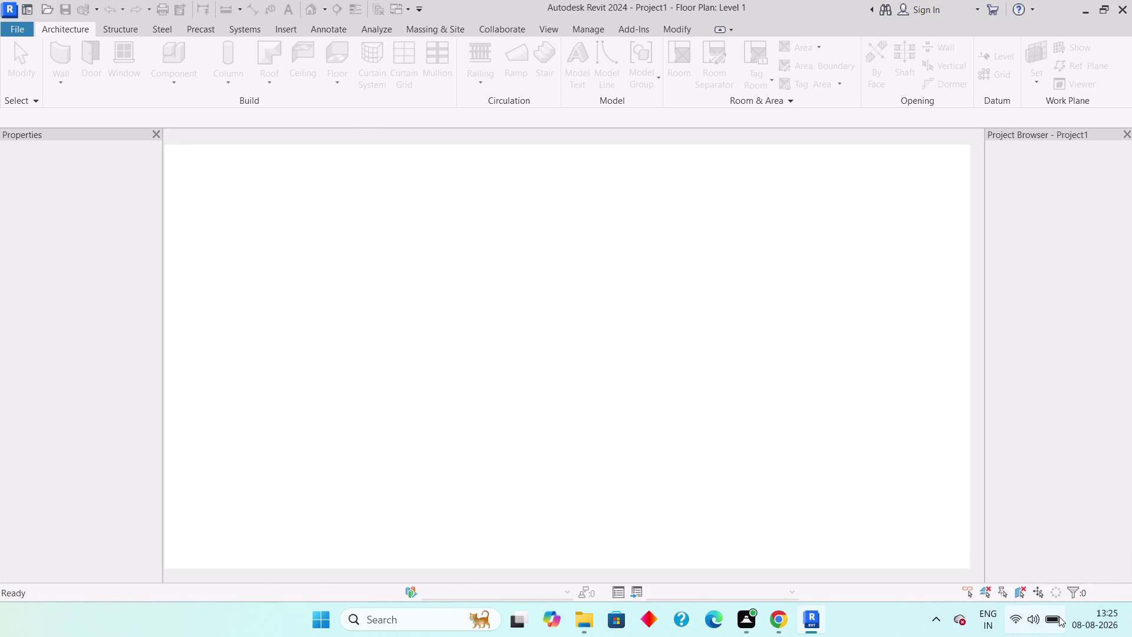
Dismiss the Windows quick settings panel once Project1's Level 1 plan has loaded.
click(1058, 616)
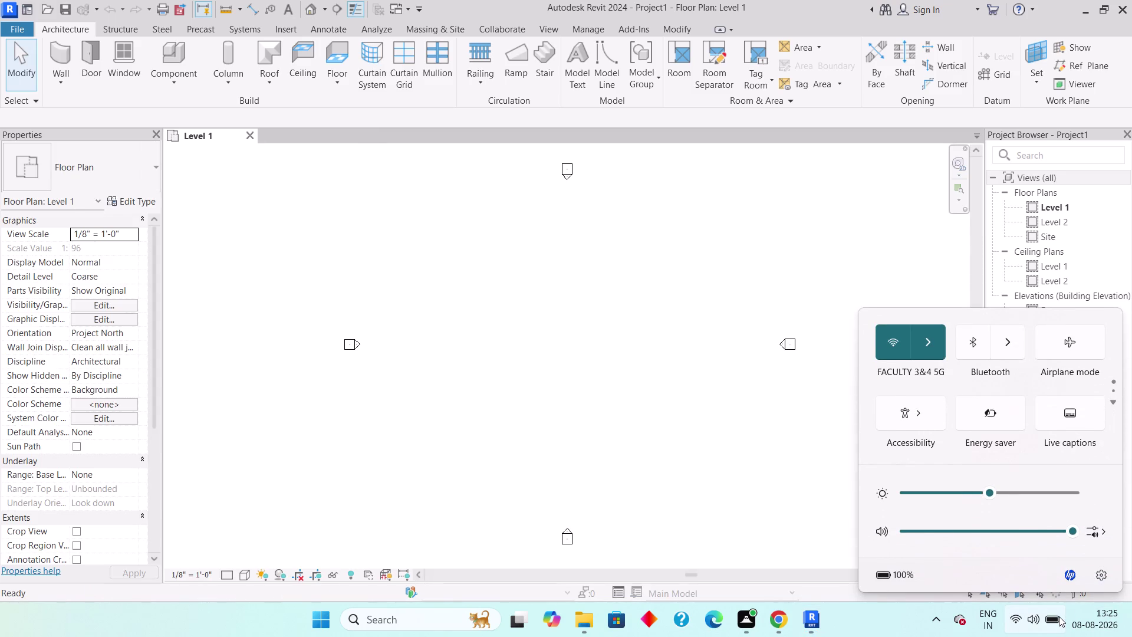
click(1058, 616)
click(1059, 616)
click(1059, 616)
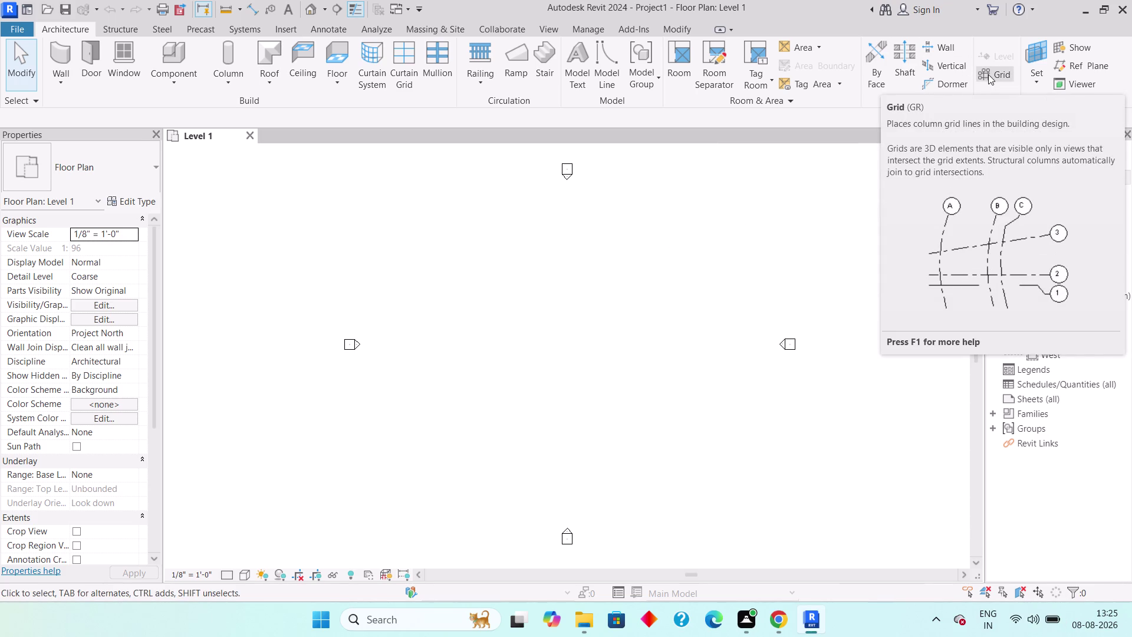
double_click(1068, 308)
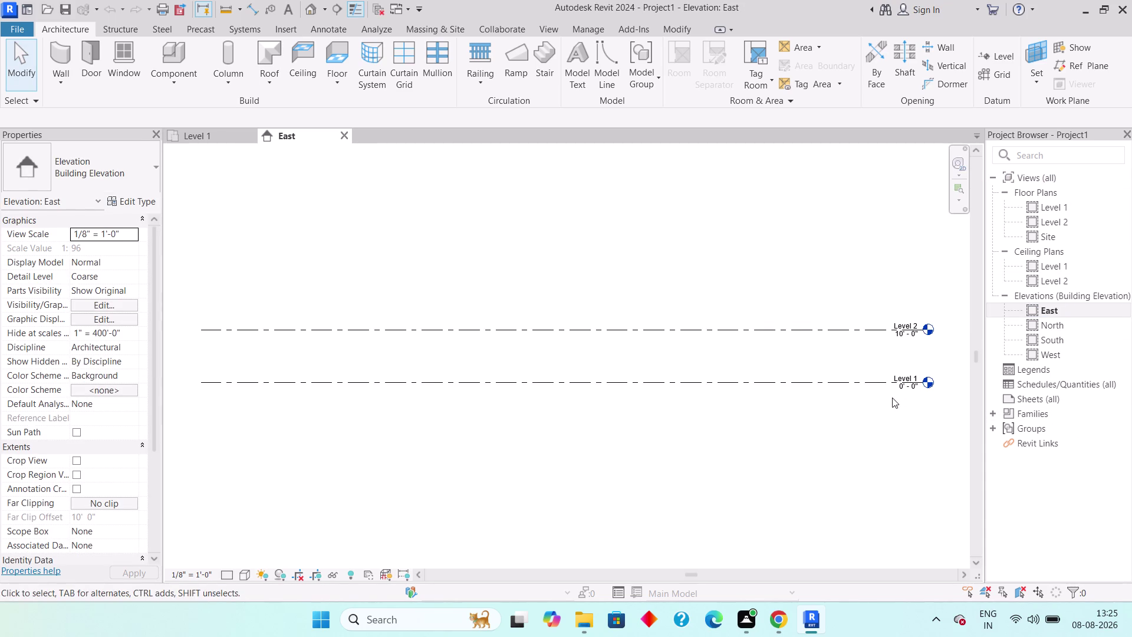
Zoom and pan the East elevation to the Level 1 and Level 2 heads, selecting then deselecting Level 2.
scroll(up, 3)
middle_drag(808, 329, 598, 323)
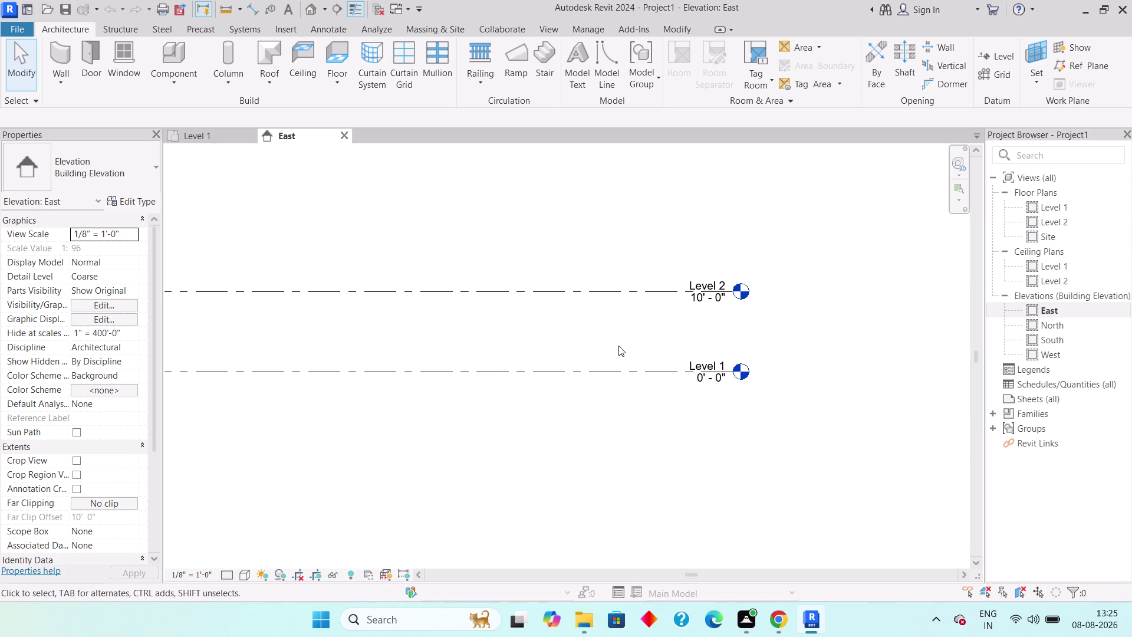
click(710, 296)
click(709, 297)
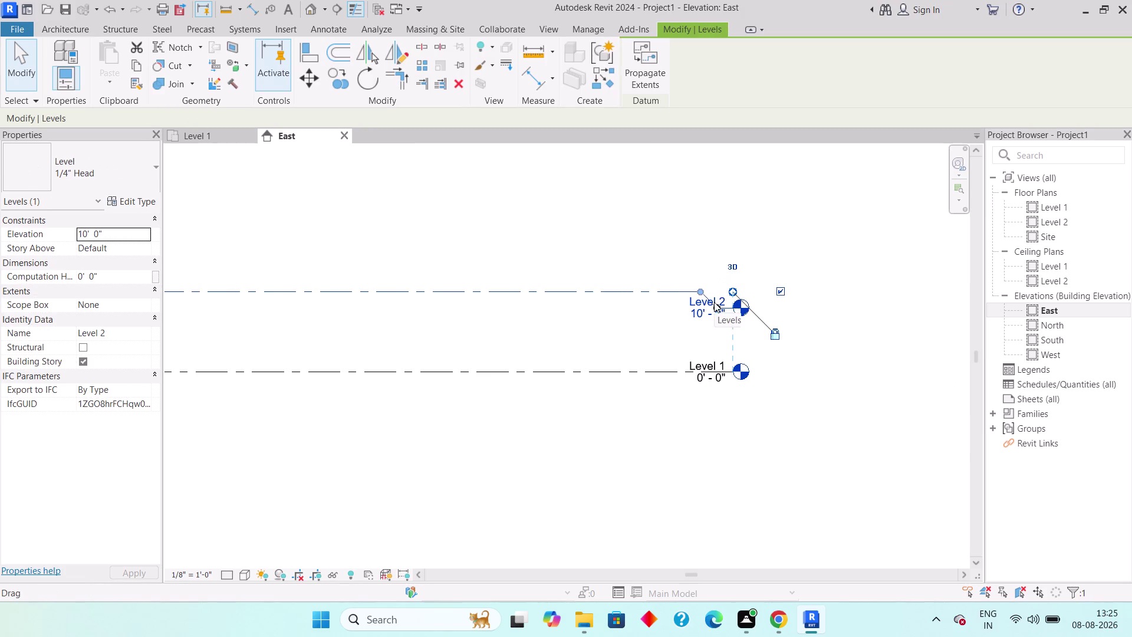
key(ctrl+z)
key(Escape)
key(Escape)
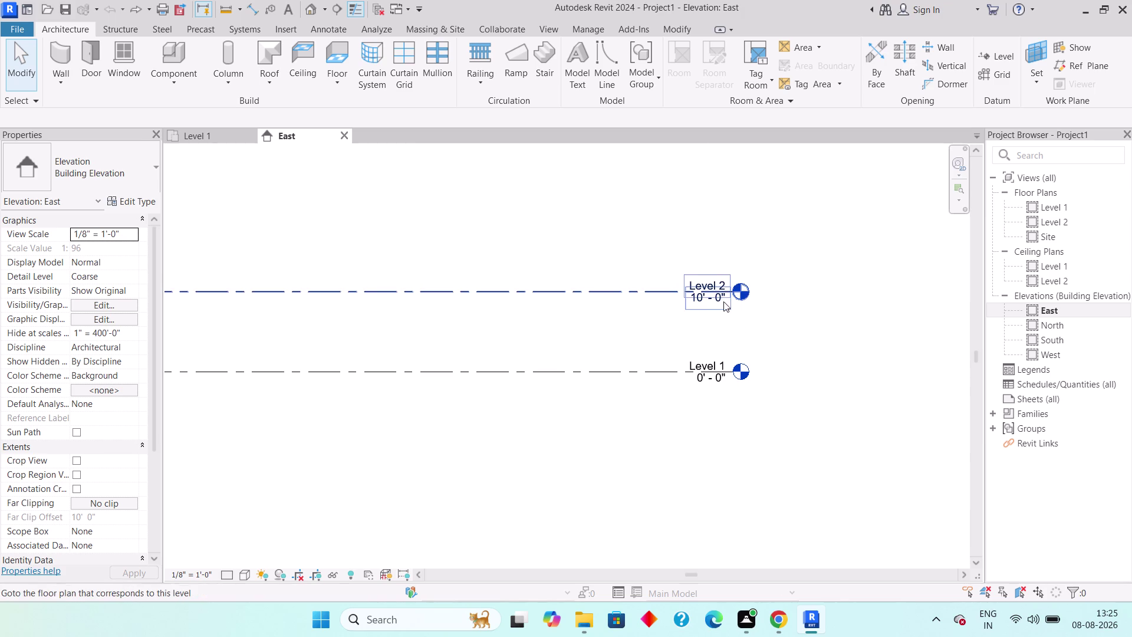
scroll(up, 3)
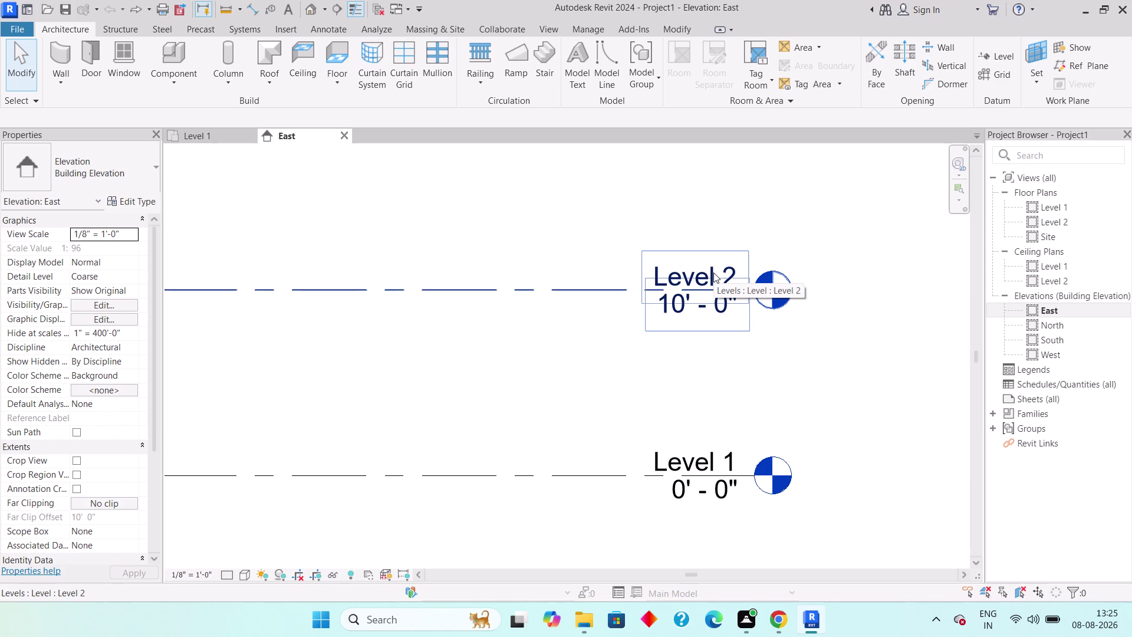
Select Level 2 and cancel an accidental edit of its name.
click(713, 272)
click(713, 272)
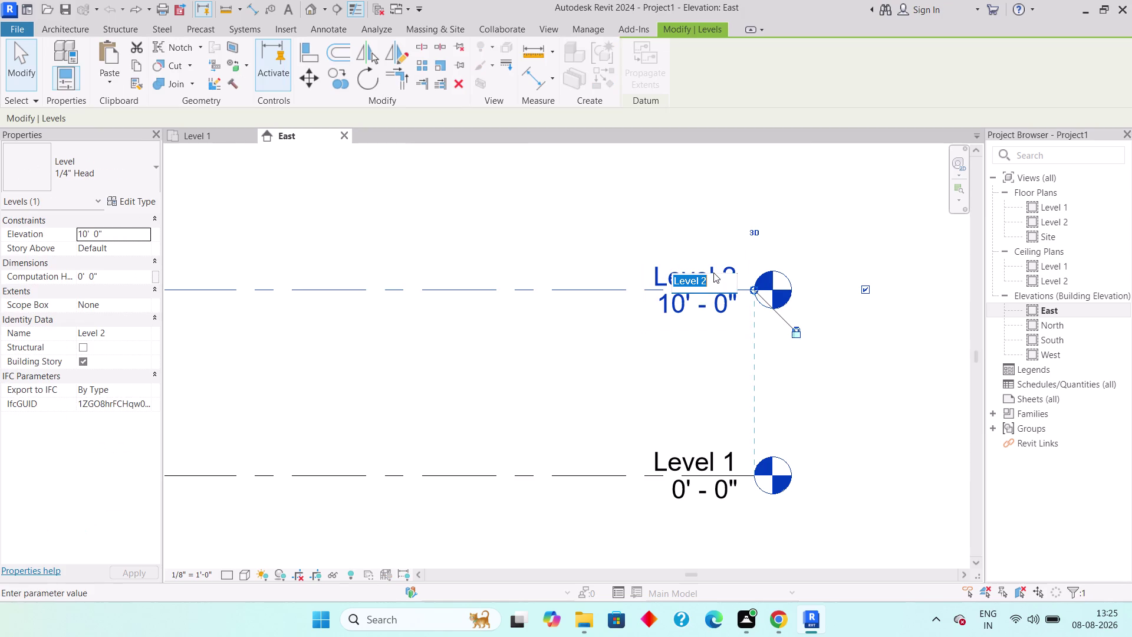
click(709, 293)
key(Escape)
key(Escape)
key(Escape)
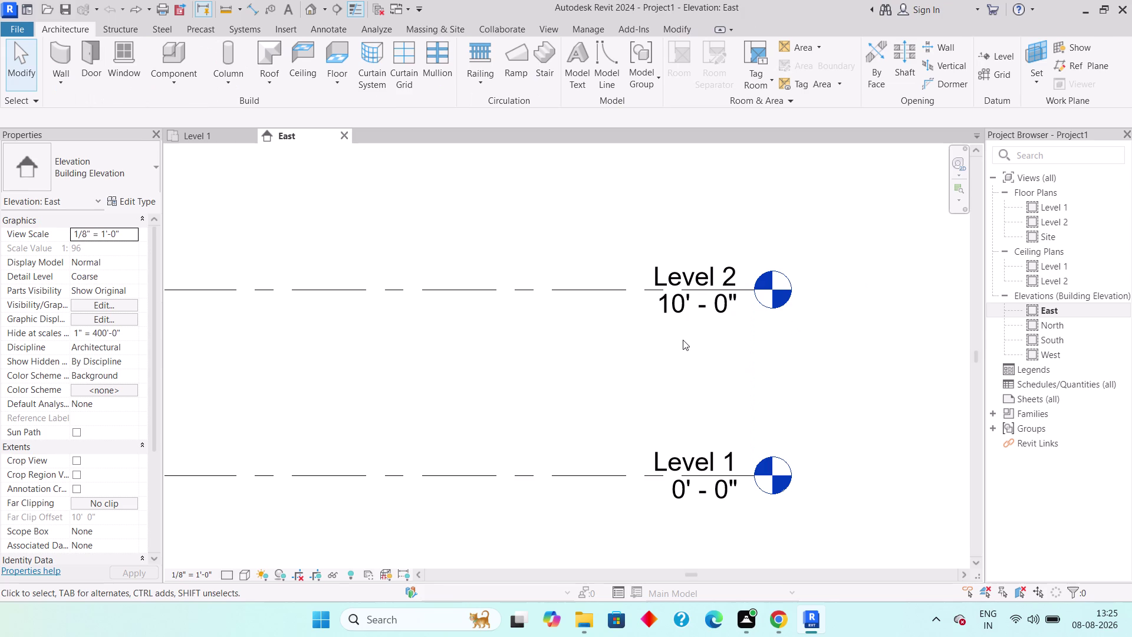
Change Level 2's elevation from 10' 0" to 10' 6" and deselect it.
double_click(709, 304)
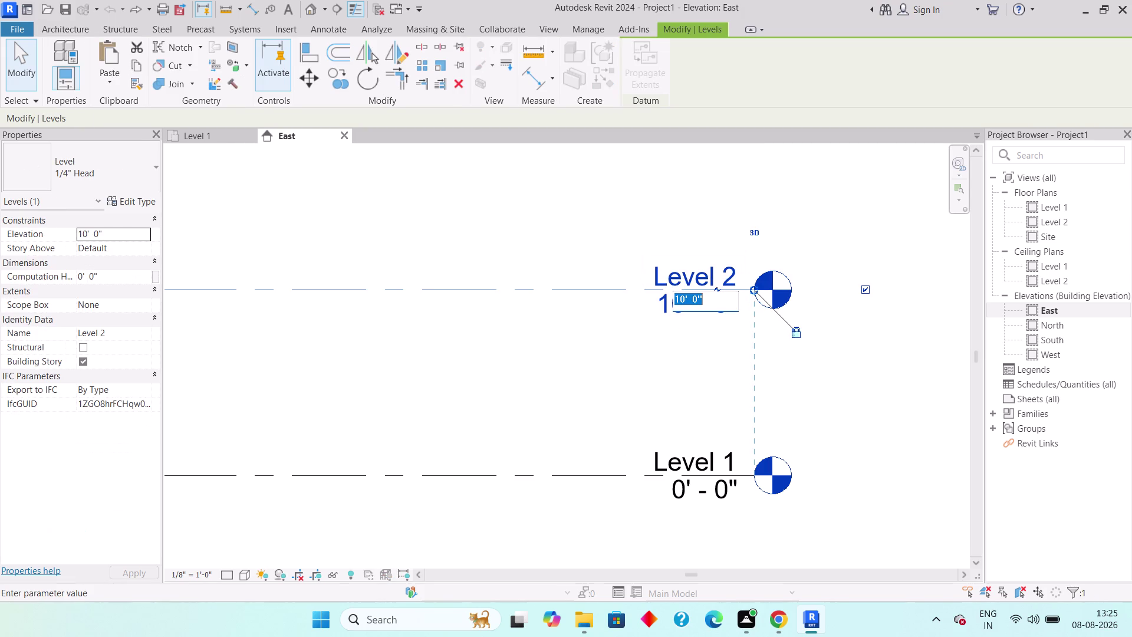
click(714, 302)
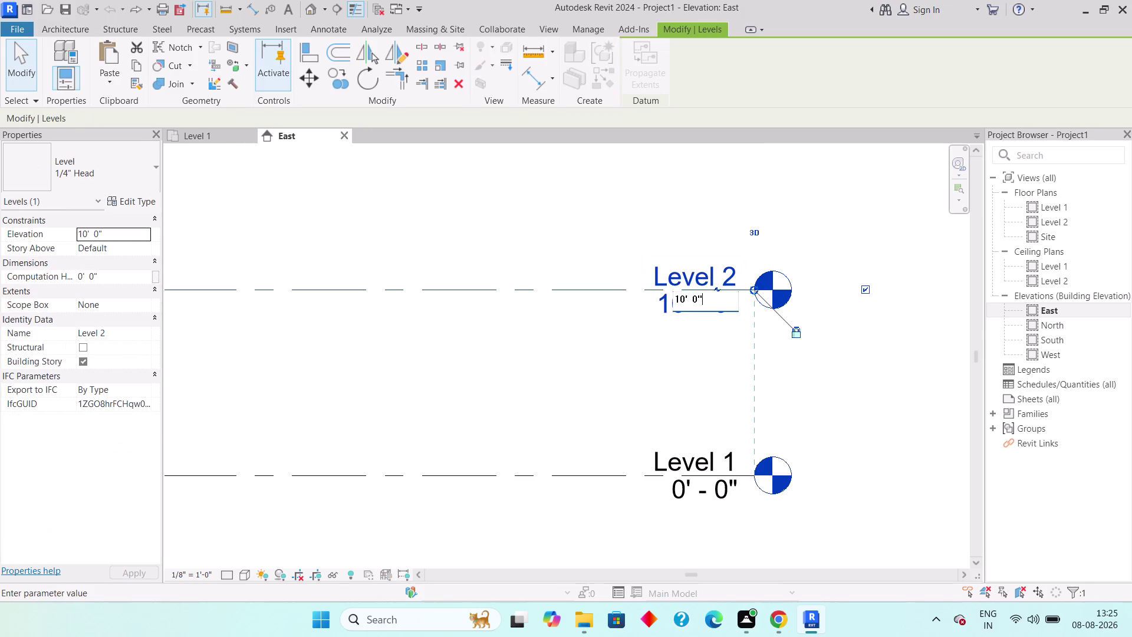
key(BackSpace)
key(BackSpace)
text(6")
key(Return)
key(bracketright)
scroll(down, 3)
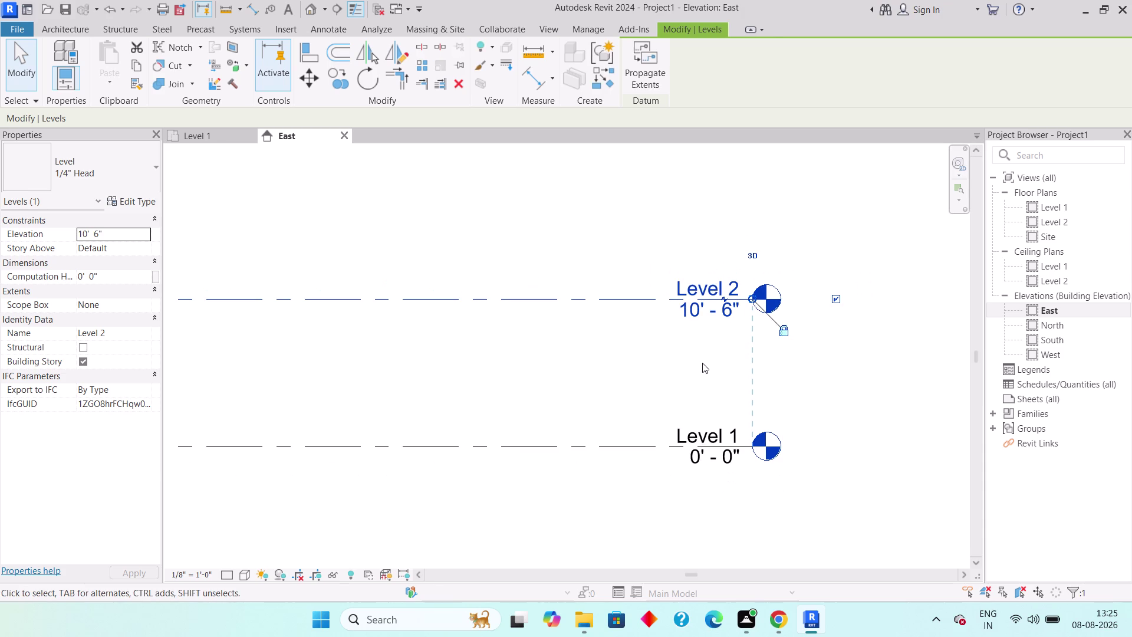
key(Escape)
key(Escape)
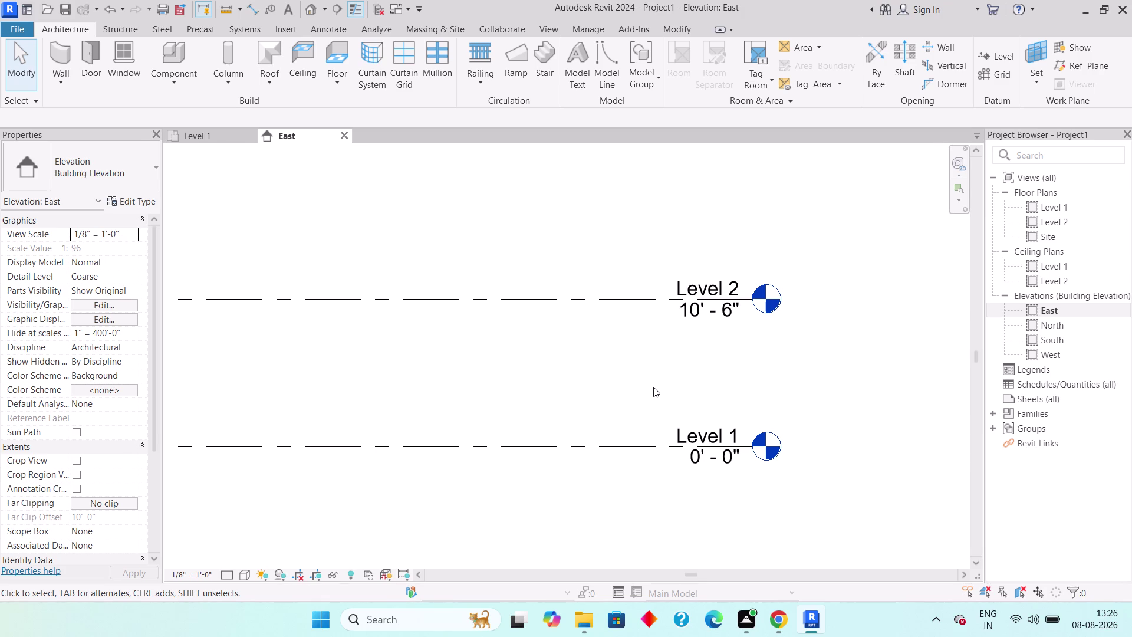
scroll(down, 3)
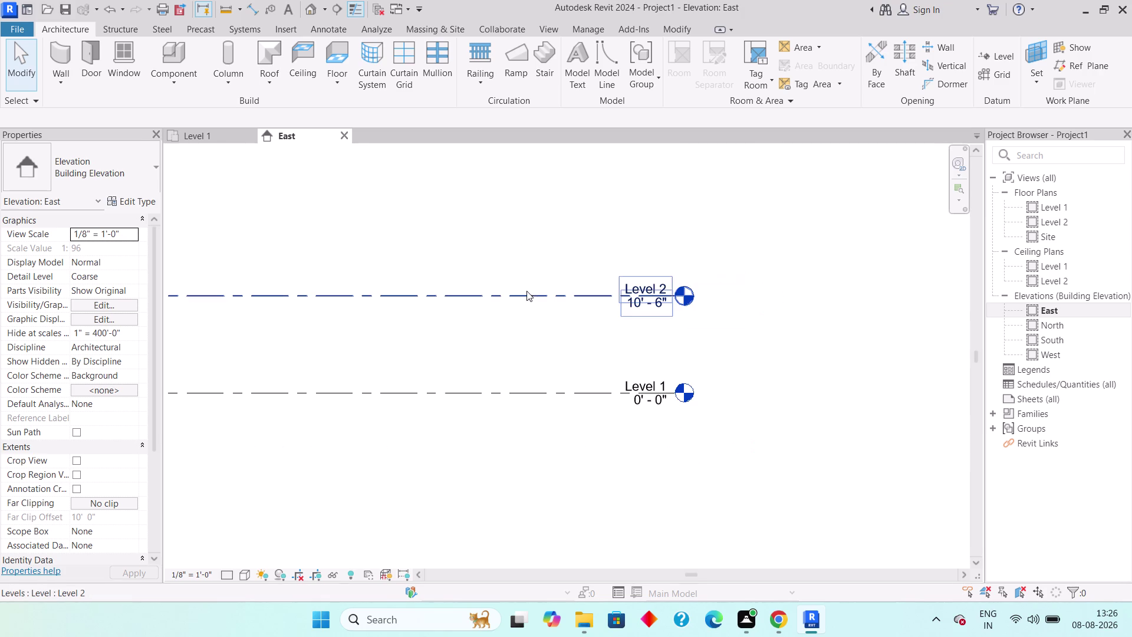
Start the Level tool with a 10' 6" offset in the Options Bar.
middle_drag(526, 295, 680, 376)
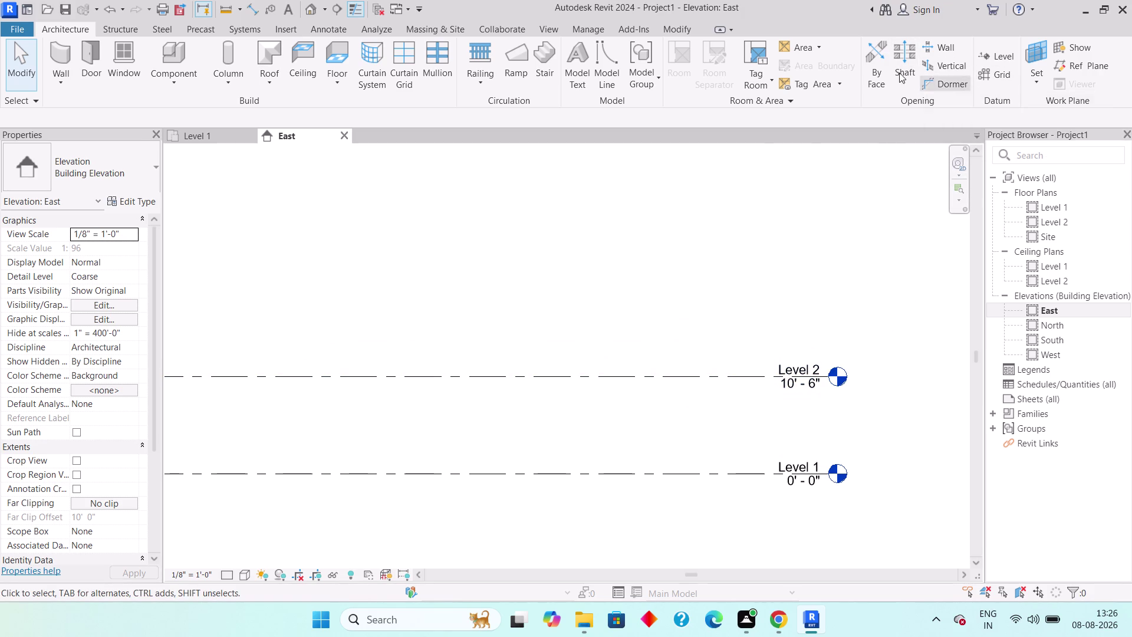
click(988, 55)
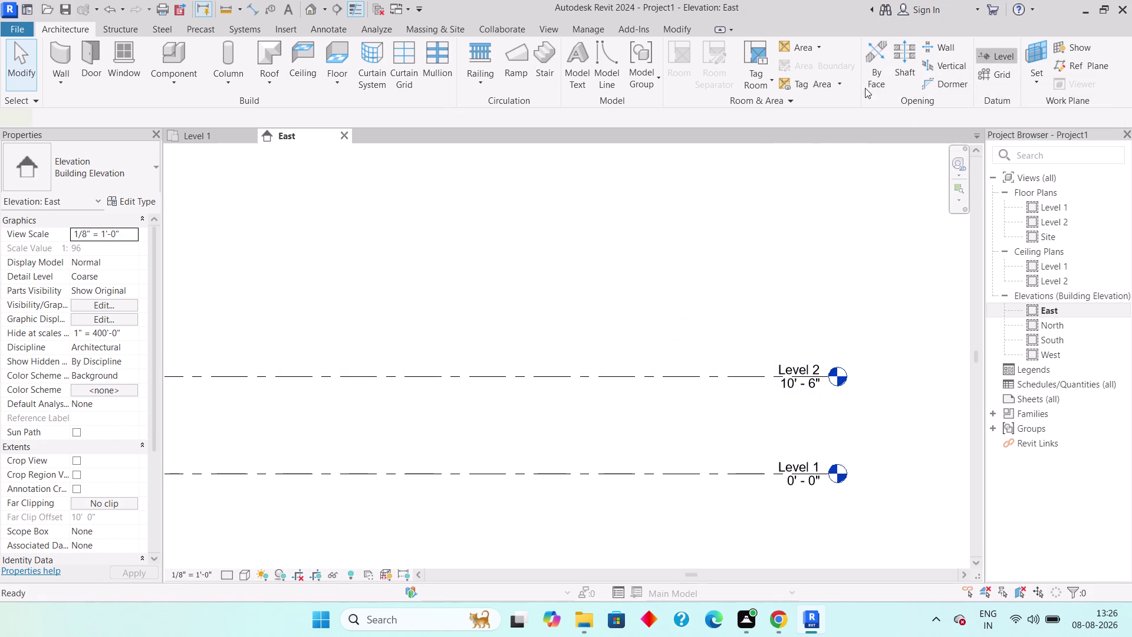
click(649, 53)
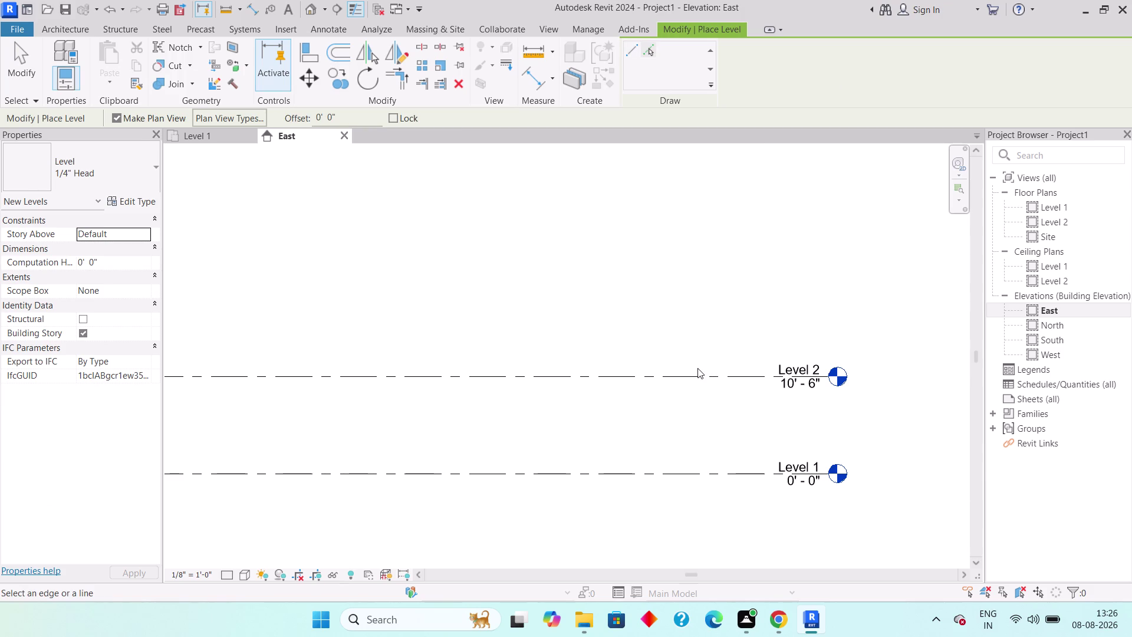
click(347, 111)
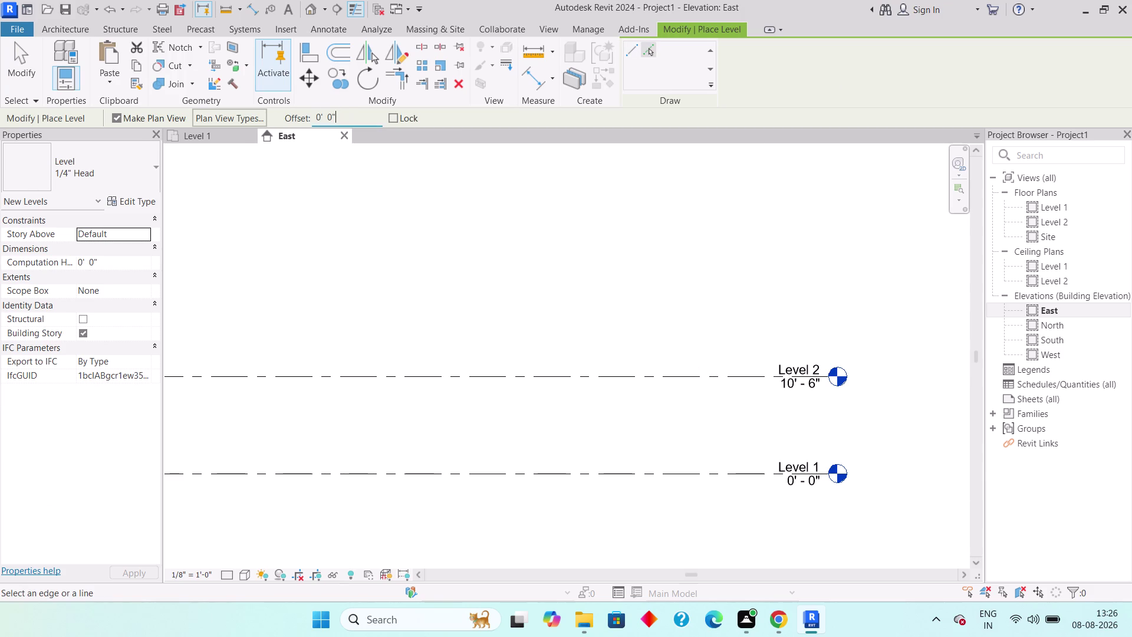
drag(346, 114, 280, 118)
text(10)
text(')
text(6")
key(Return)
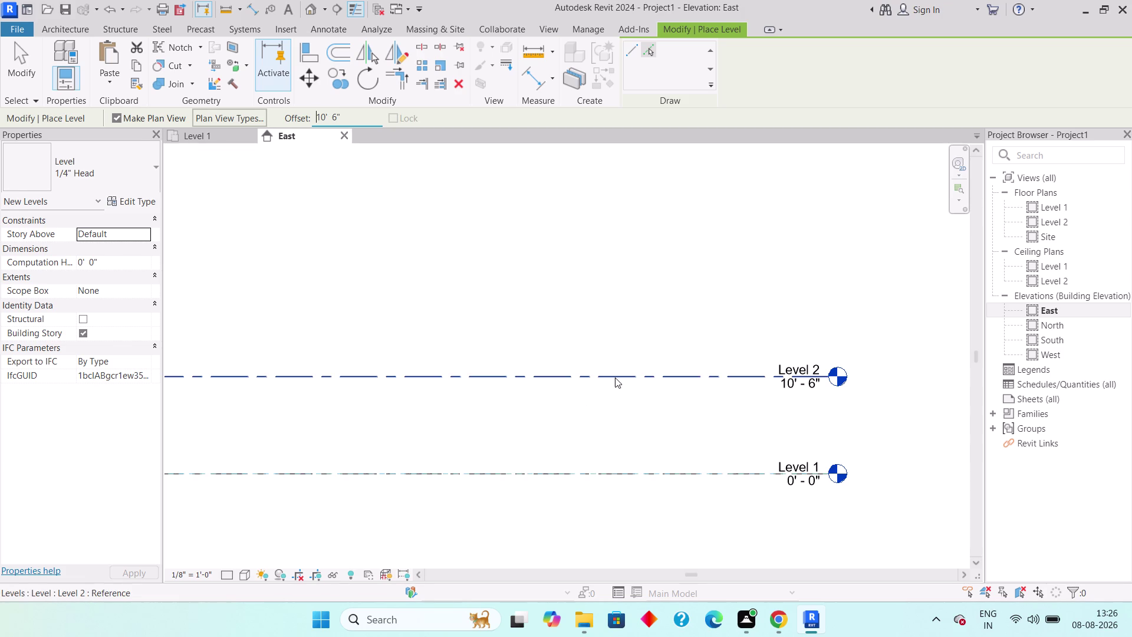
Place the new Level 3 line, which lands at 0'-0" beside Level 1.
click(615, 377)
middle_drag(624, 326, 629, 410)
scroll(down, 3)
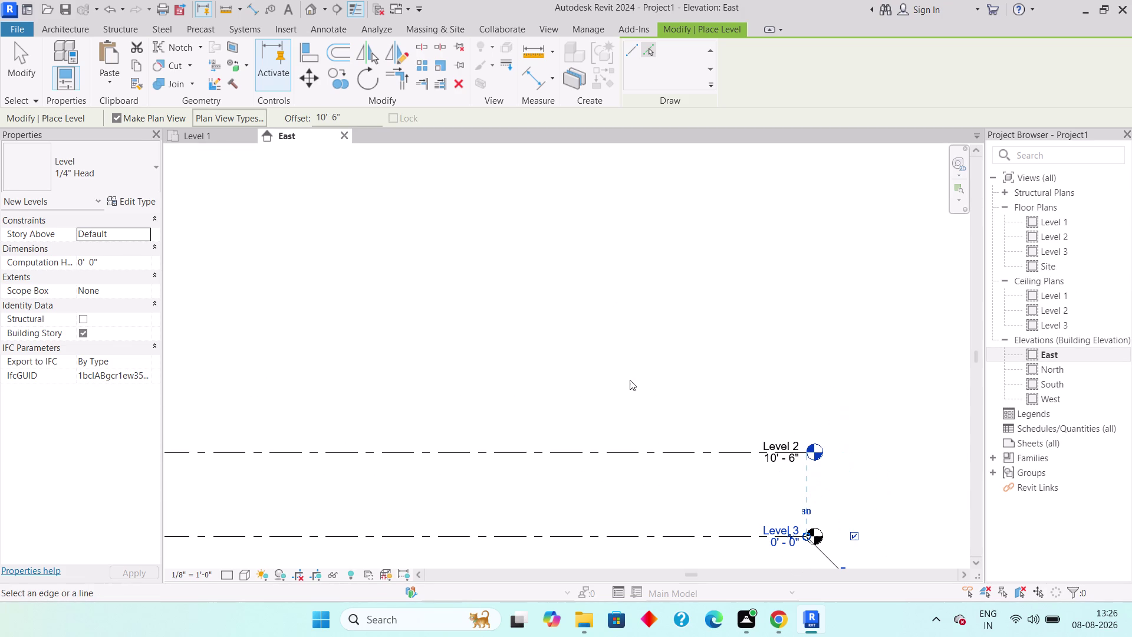
Undo the stray Level 3 lines and the Level 2 change, restoring Level 2 to 10'-0".
key(ctrl+z)
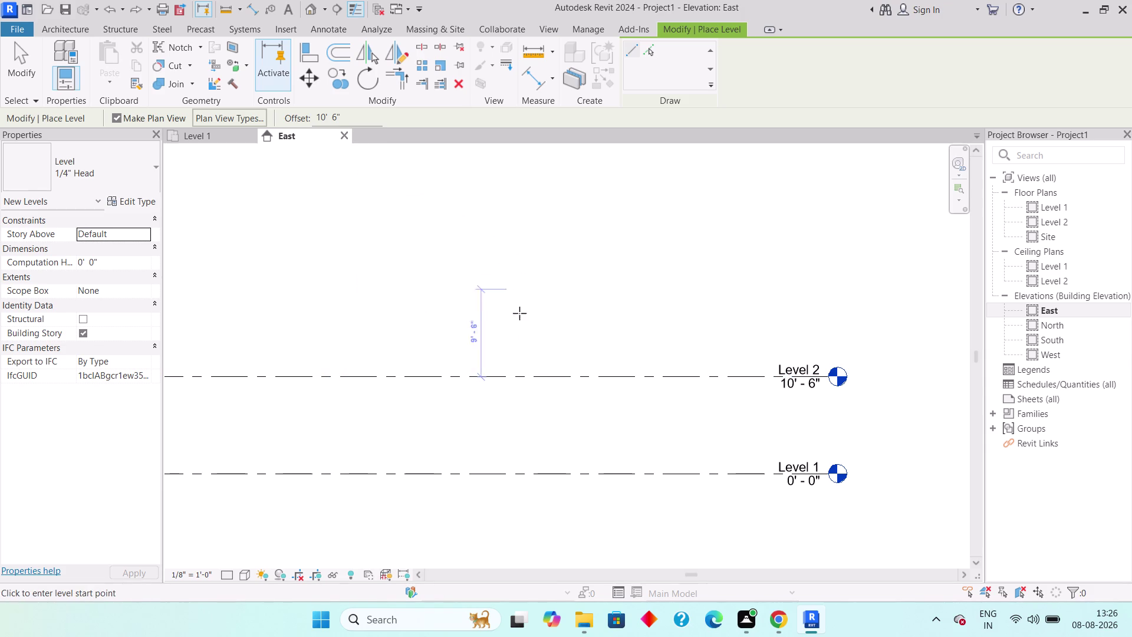
drag(753, 378, 751, 366)
click(705, 262)
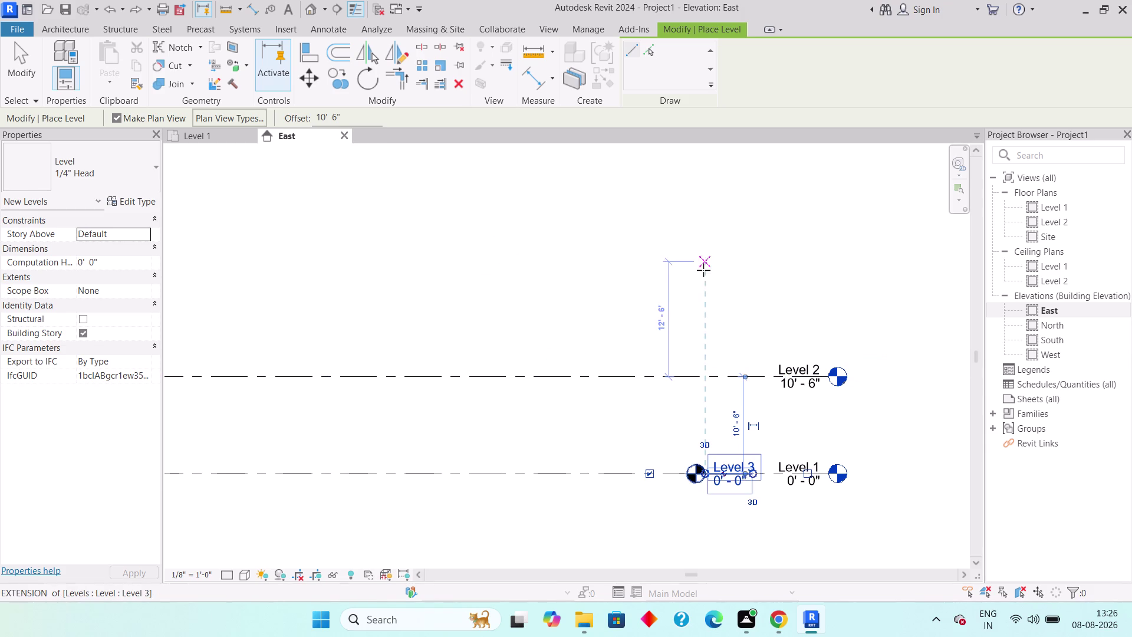
key(ctrl+z)
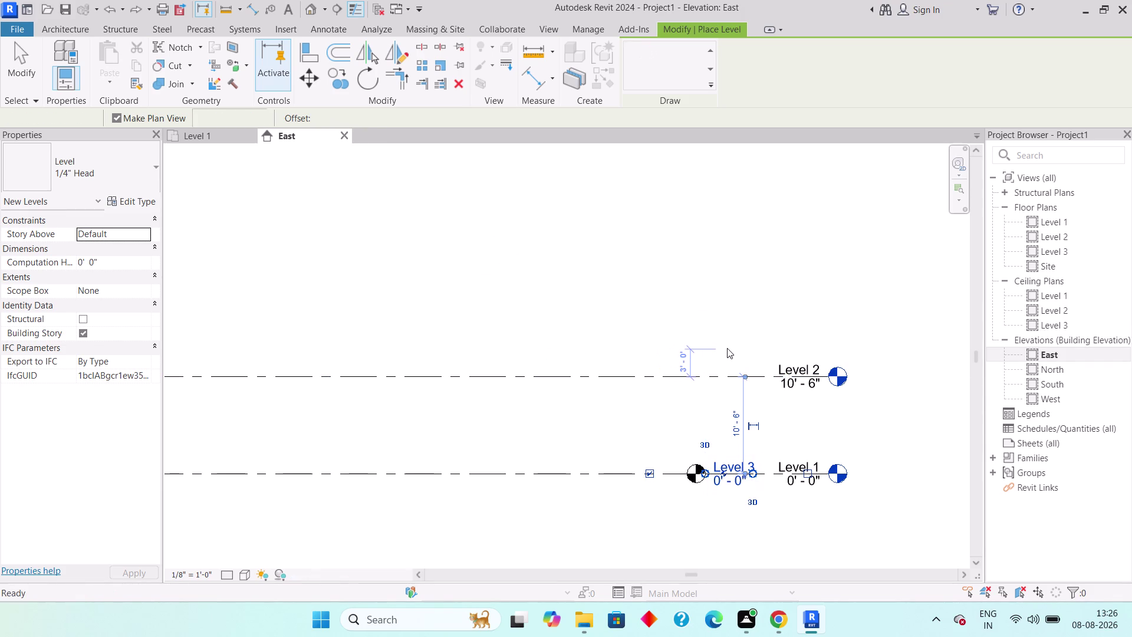
key(ctrl+z)
key(Escape)
key(Escape)
key(Escape)
key(Escape)
key(Escape)
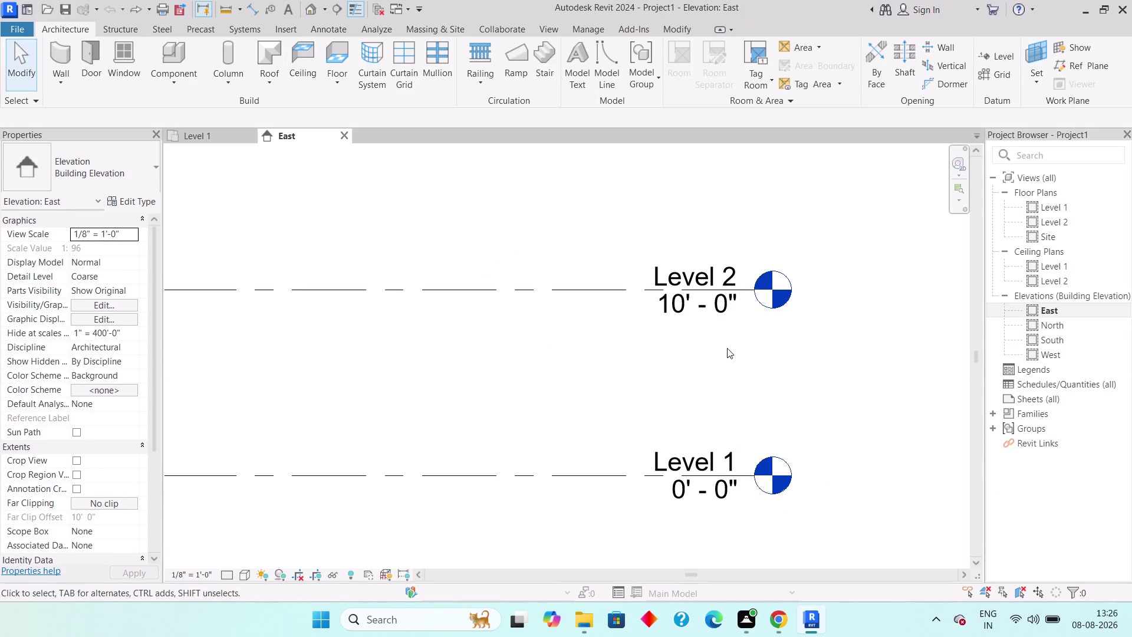
Set Level 2's elevation to 10'-6" above Level 1.
click(703, 296)
click(705, 301)
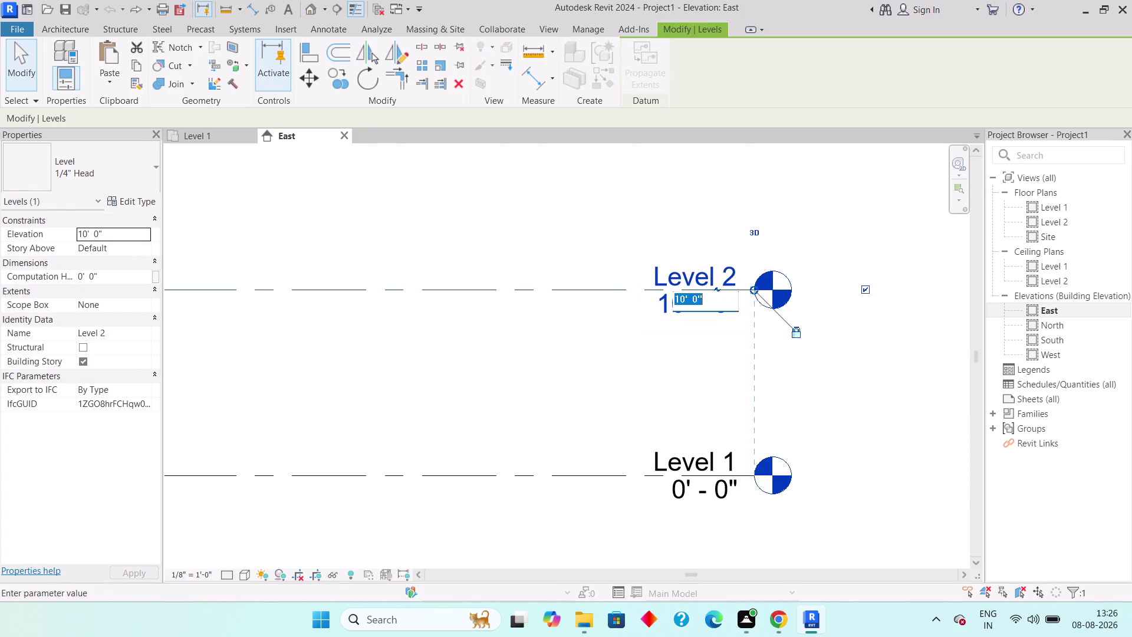
click(717, 299)
key(BackSpace)
key(BackSpace)
text(6")
key(Return)
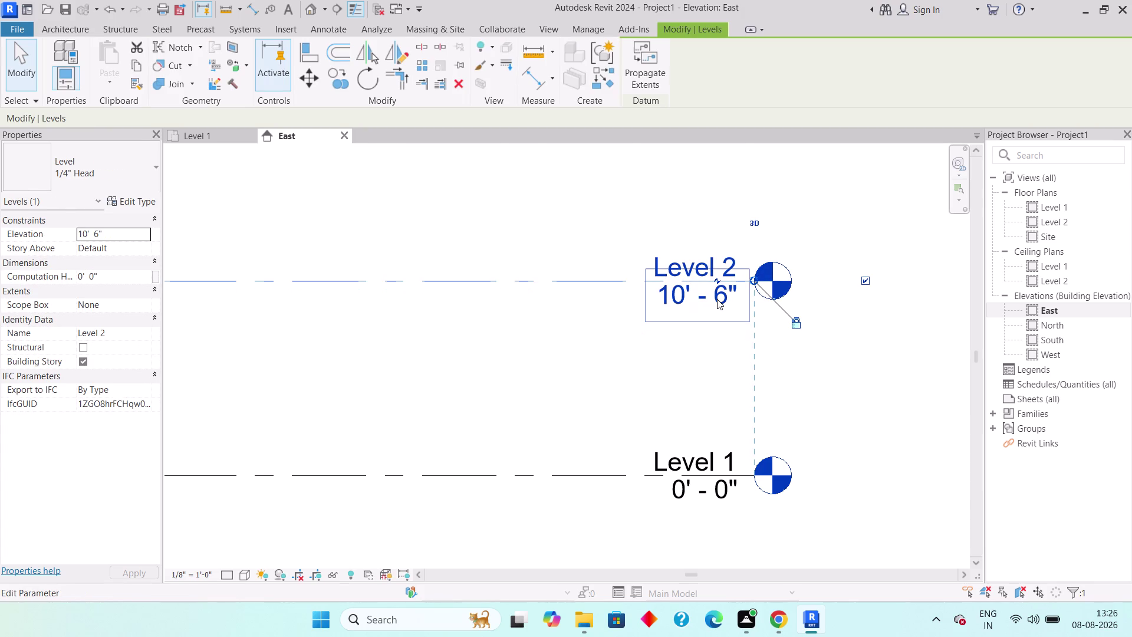
click(591, 341)
key(Escape)
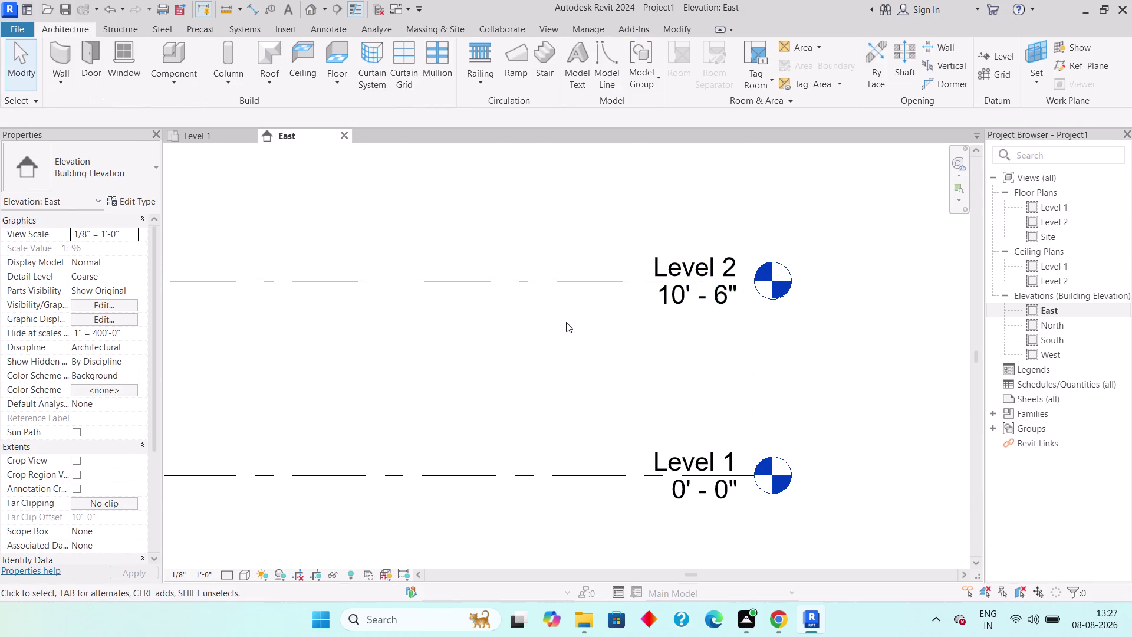
Start the Level tool with a 10' 6" offset.
key(Escape)
click(997, 59)
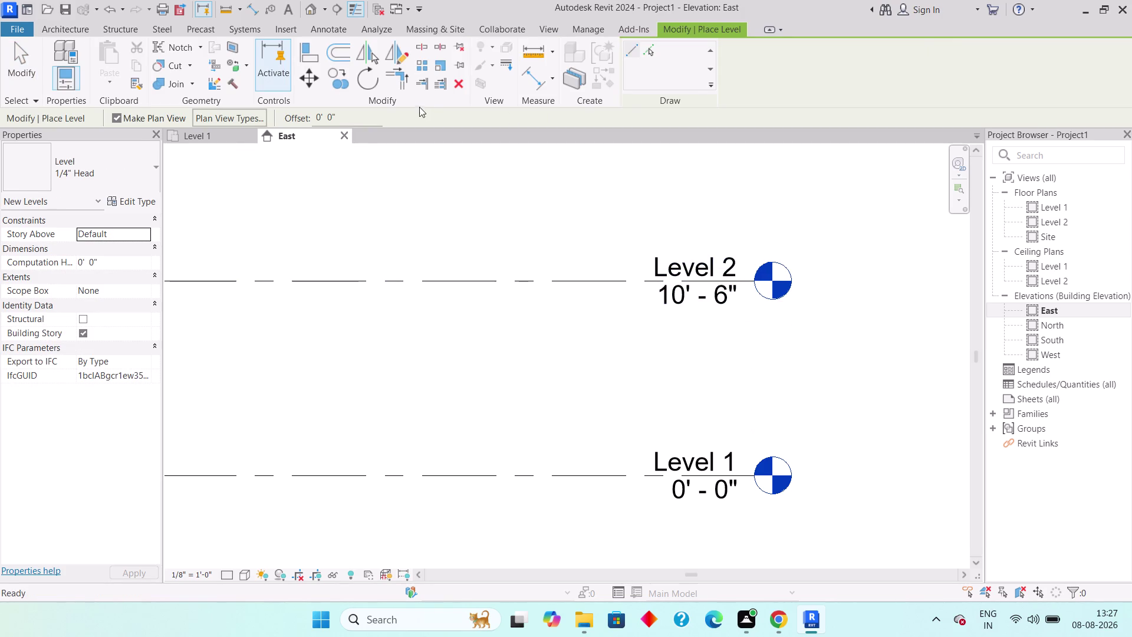
click(651, 54)
click(339, 123)
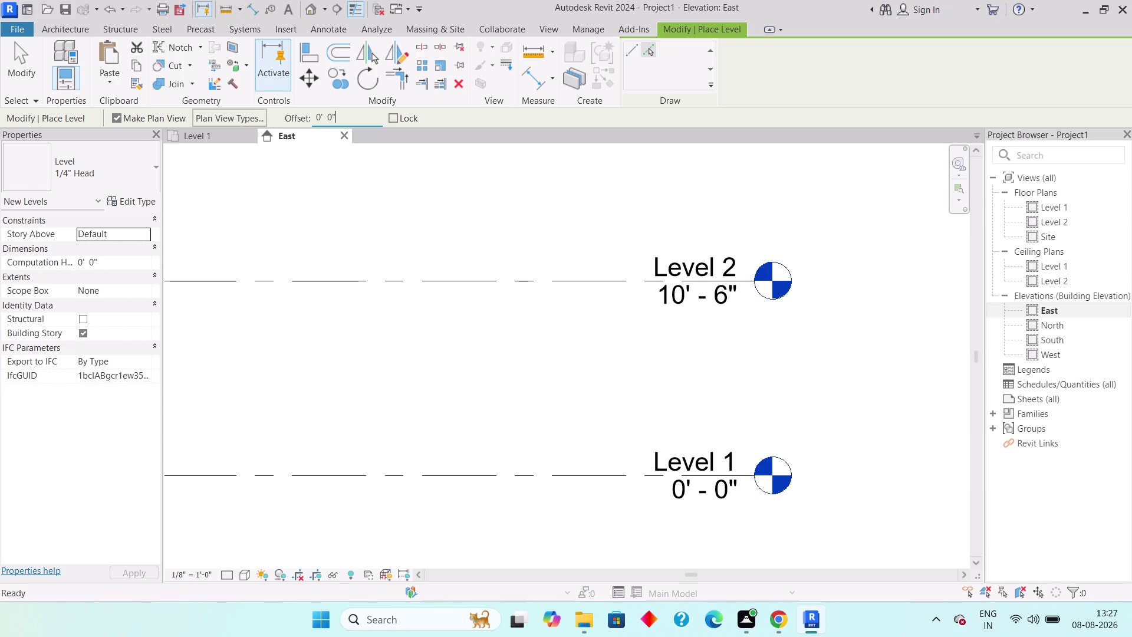
drag(347, 119, 231, 126)
text(10)
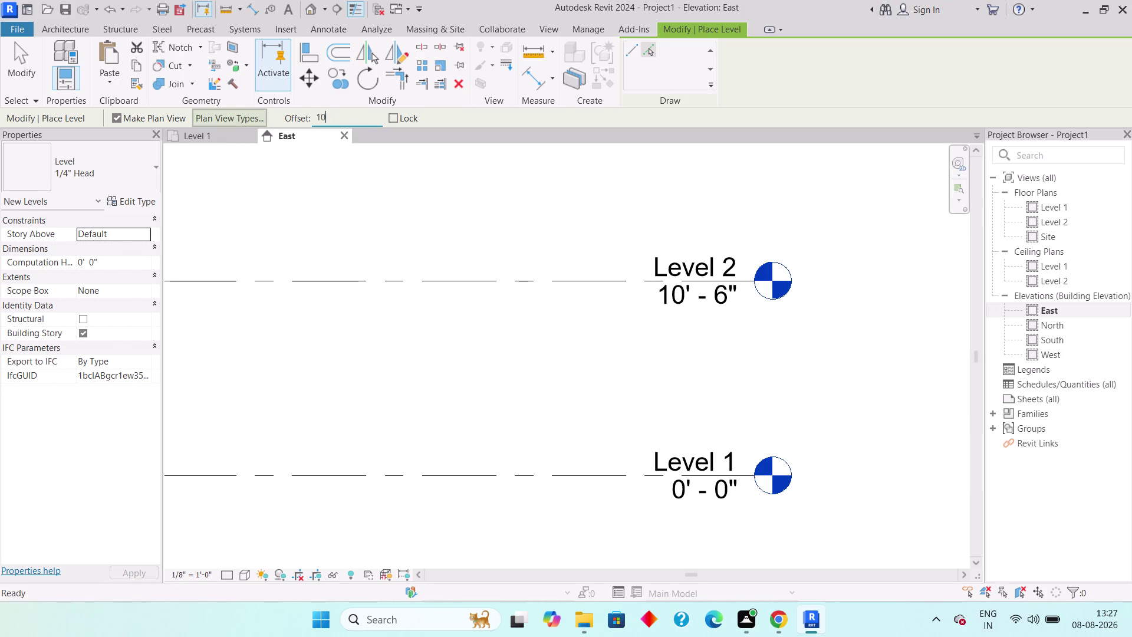
text('6)
key(shift+quotedbl)
key(Return)
Place Level 3 and Level 4, each 10'-6" above the level below.
scroll(down, 3)
middle_drag(487, 254, 489, 370)
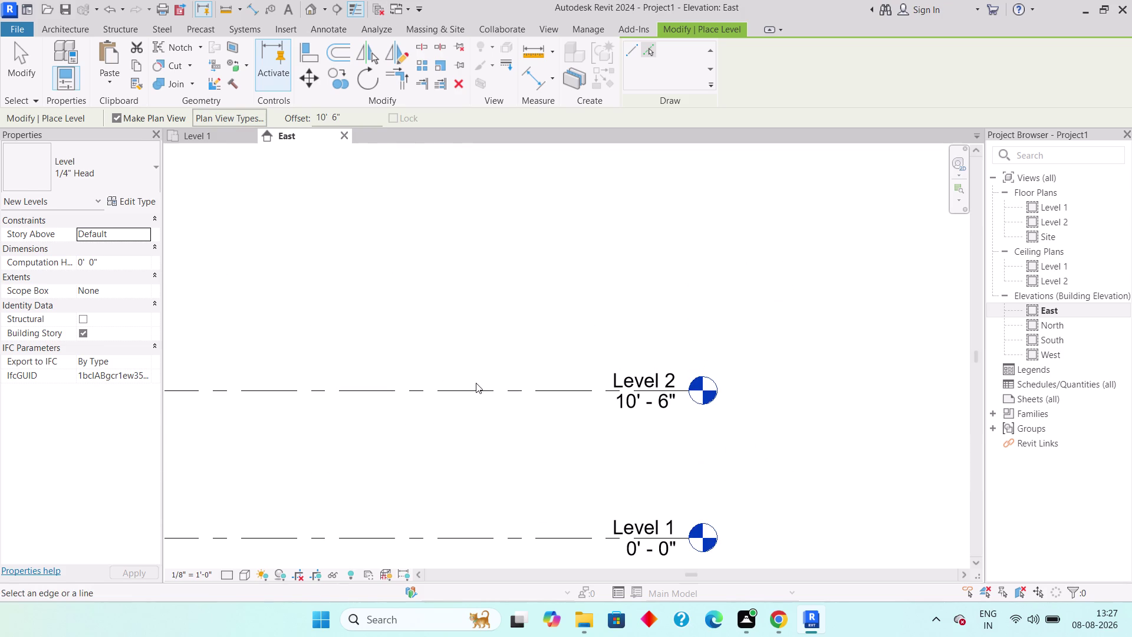
drag(474, 385, 469, 371)
click(453, 312)
middle_drag(472, 295, 498, 423)
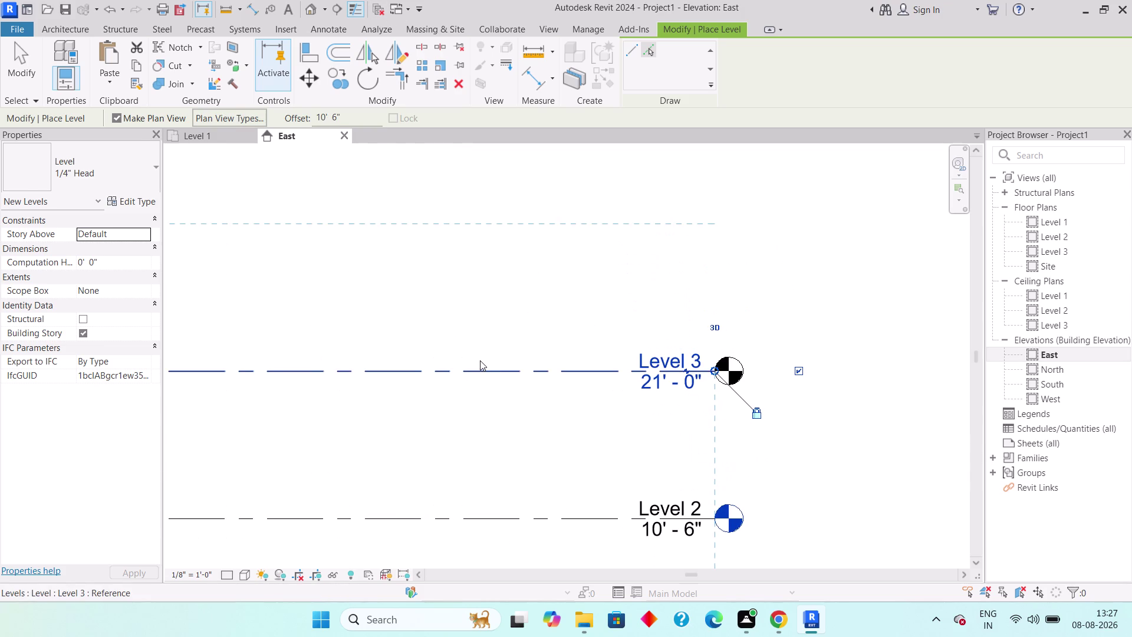
drag(477, 366, 475, 339)
click(474, 277)
Place Level 5 10'-6" above Level 4 and exit the Level tool.
middle_drag(481, 278, 516, 351)
scroll(down, 3)
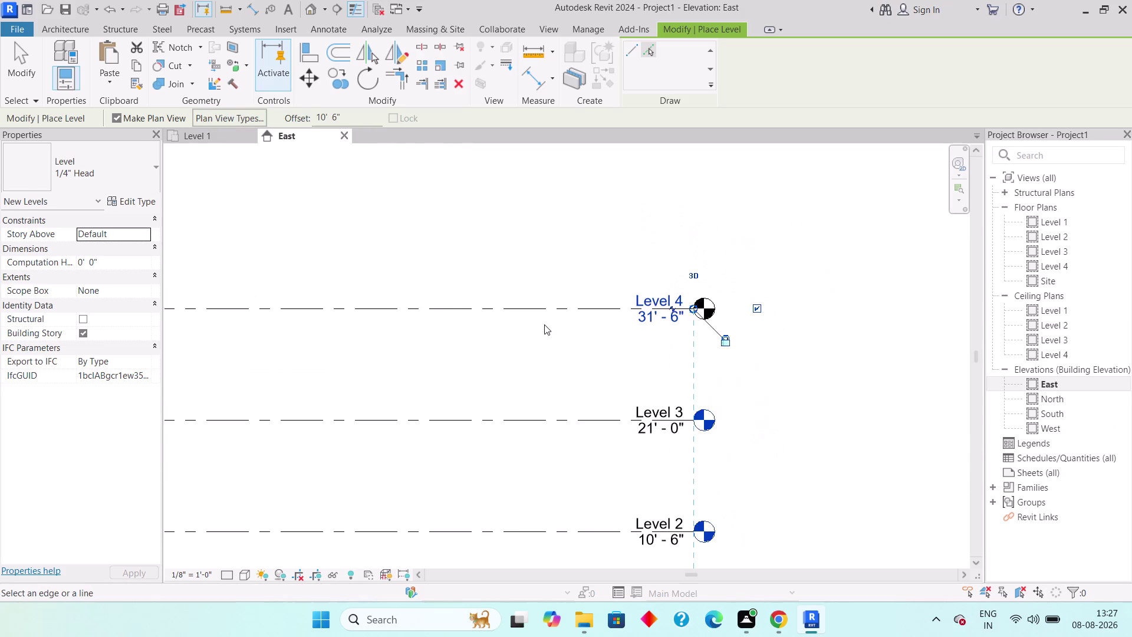
scroll(down, 3)
scroll(down, 3)
scroll(down, 3)
middle_drag(554, 348, 664, 343)
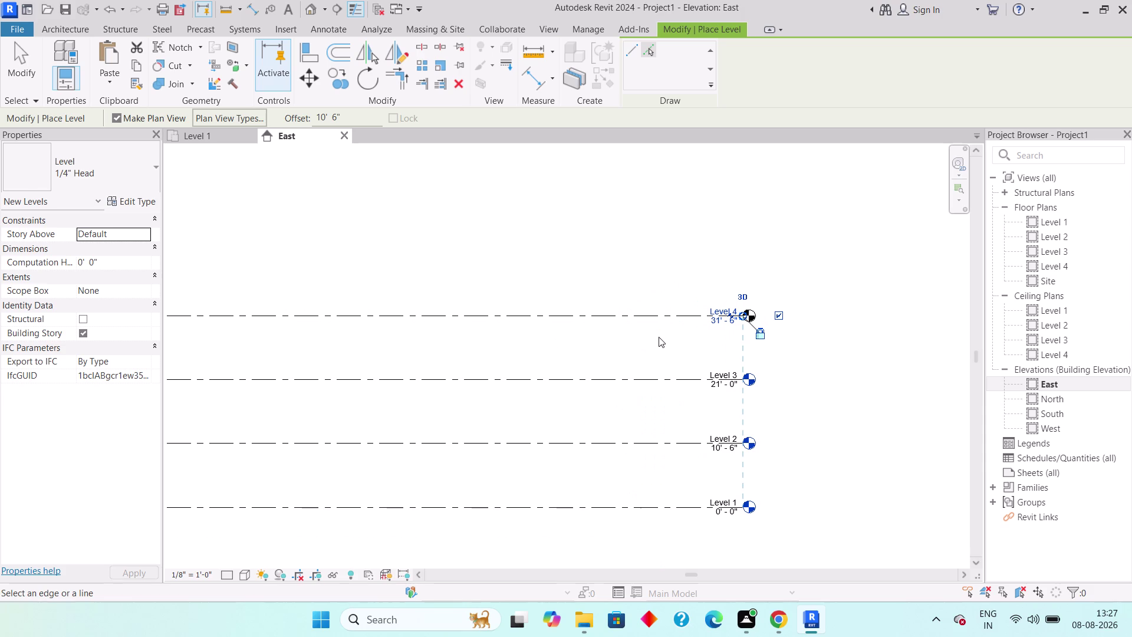
middle_drag(641, 329, 666, 363)
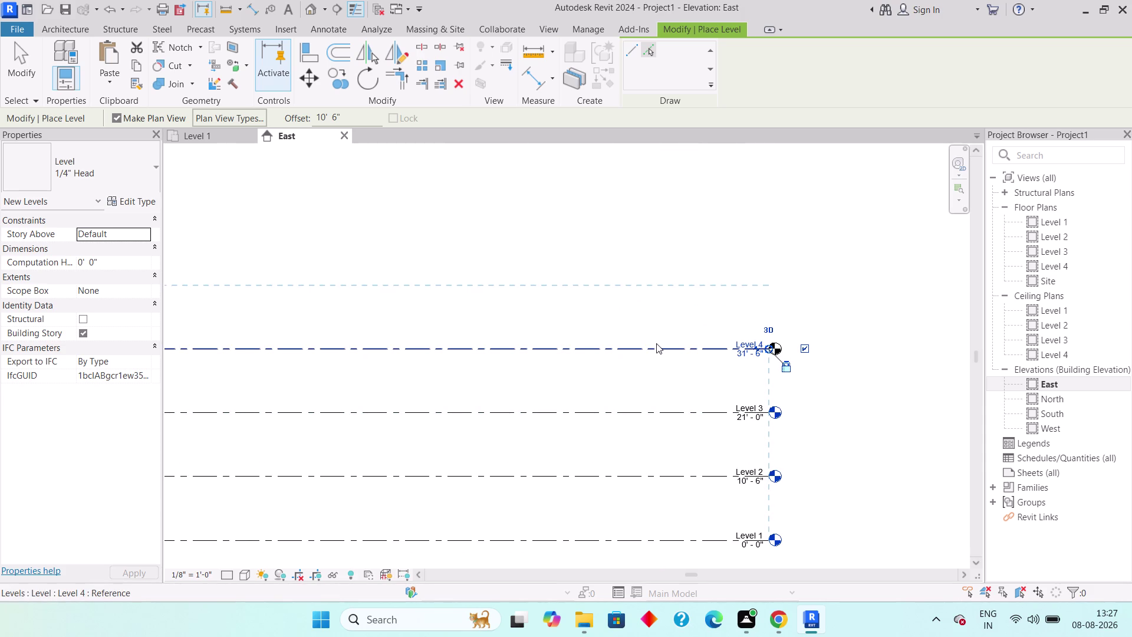
click(656, 345)
scroll(down, 3)
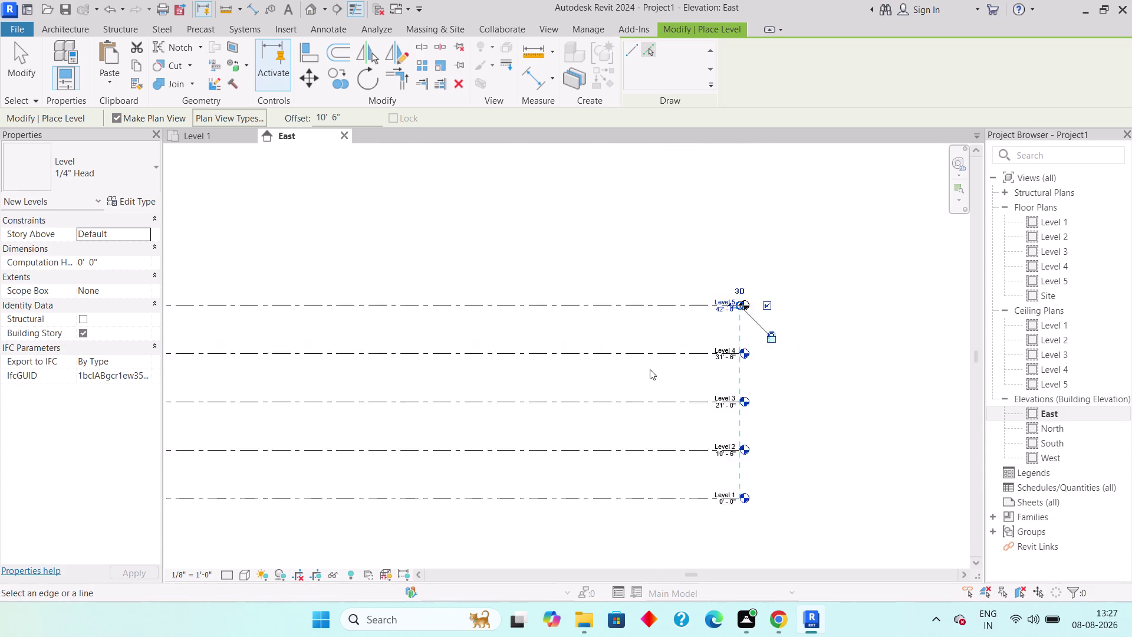
middle_drag(657, 379, 722, 380)
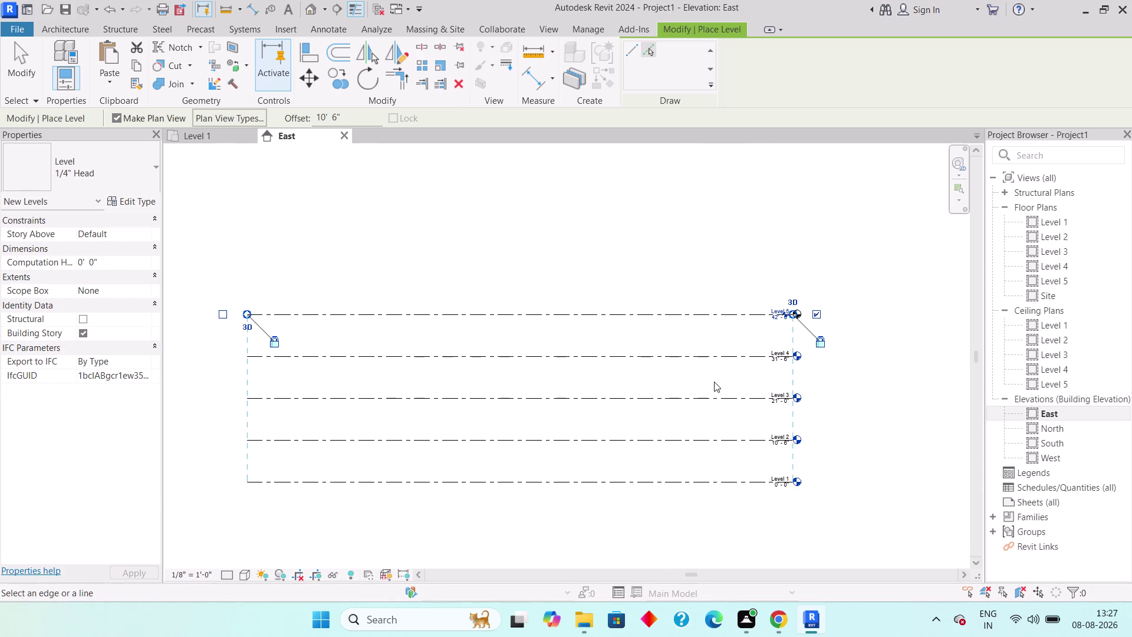
key(Escape)
key(Escape)
Clear the level selection and switch to the Level 1 floor plan.
key(Escape)
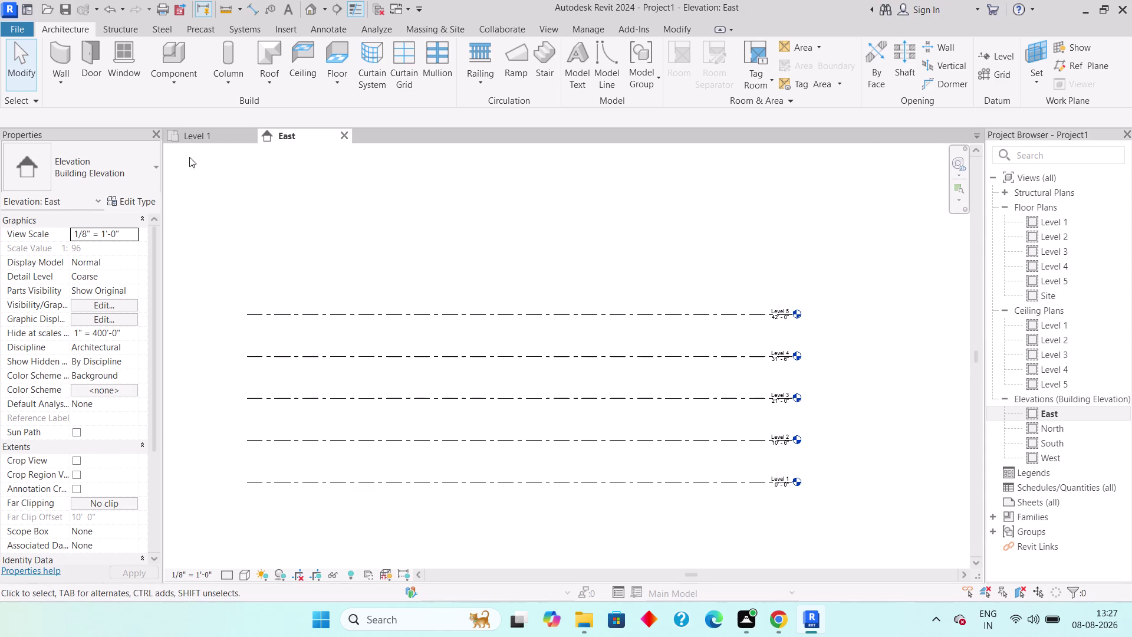
click(187, 139)
scroll(down, 3)
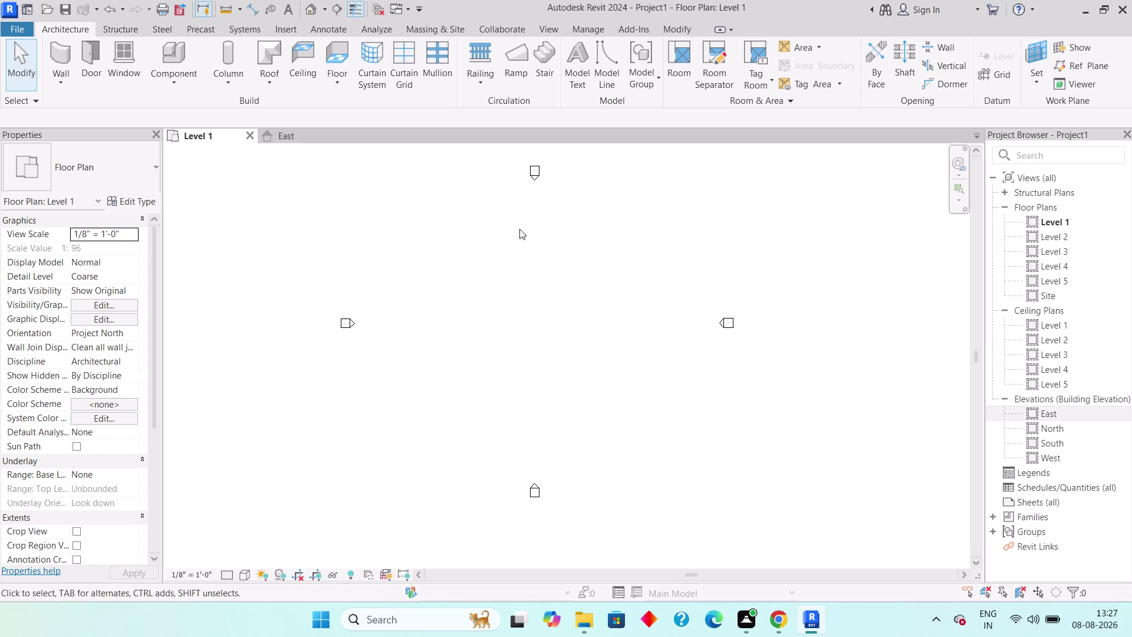
click(287, 31)
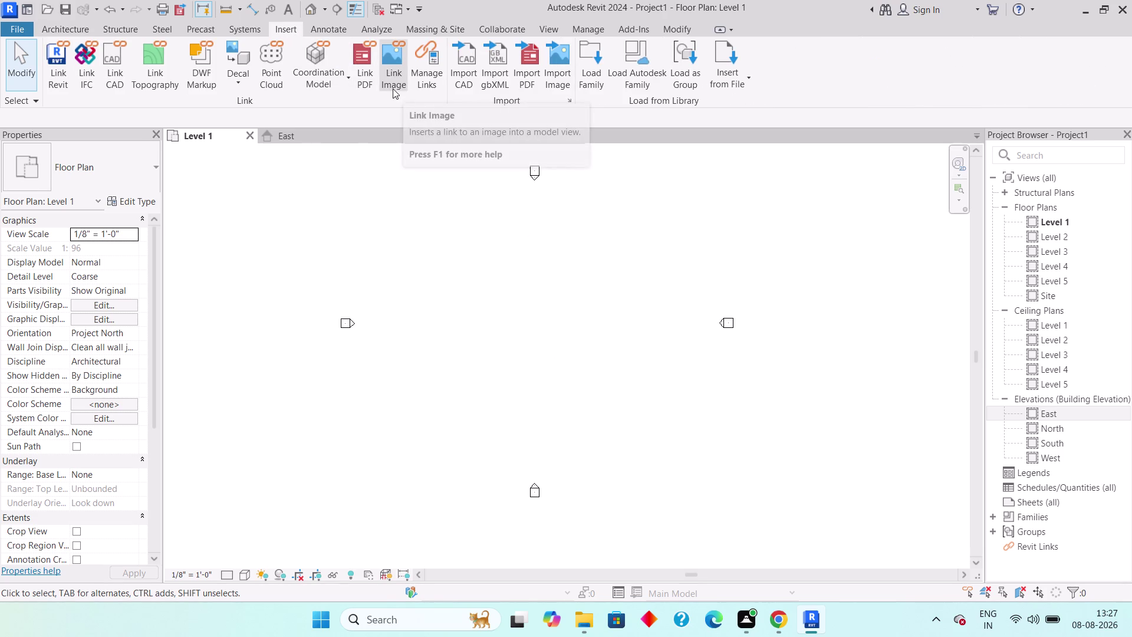
click(525, 77)
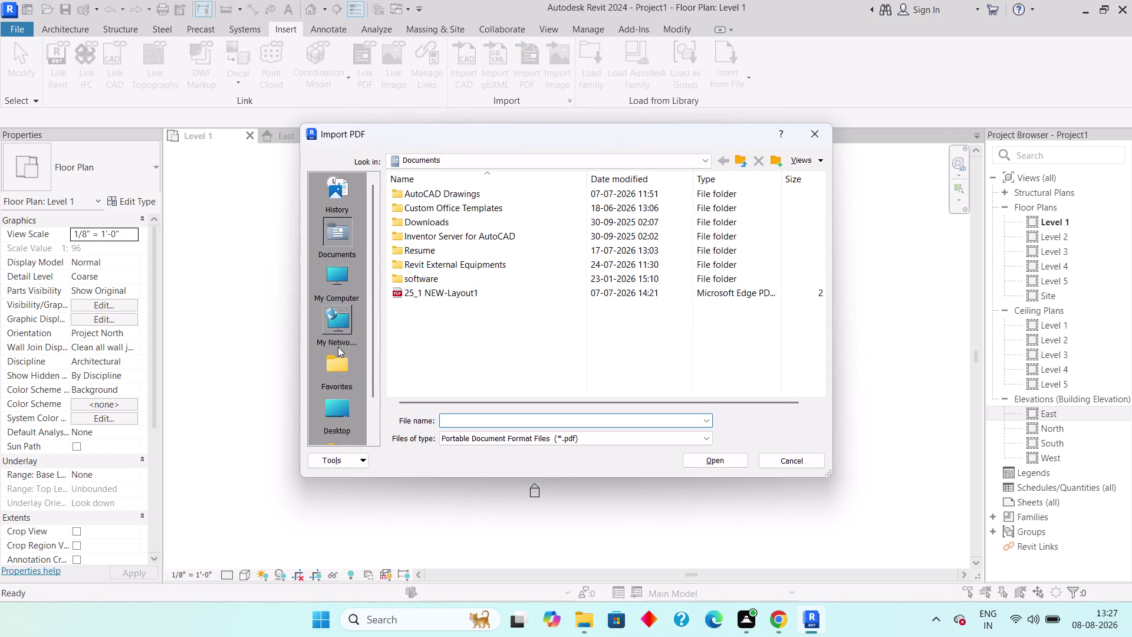
Browse from My Computer through C:\Users to Downloads and select Exercise-15.pdf.
scroll(down, 3)
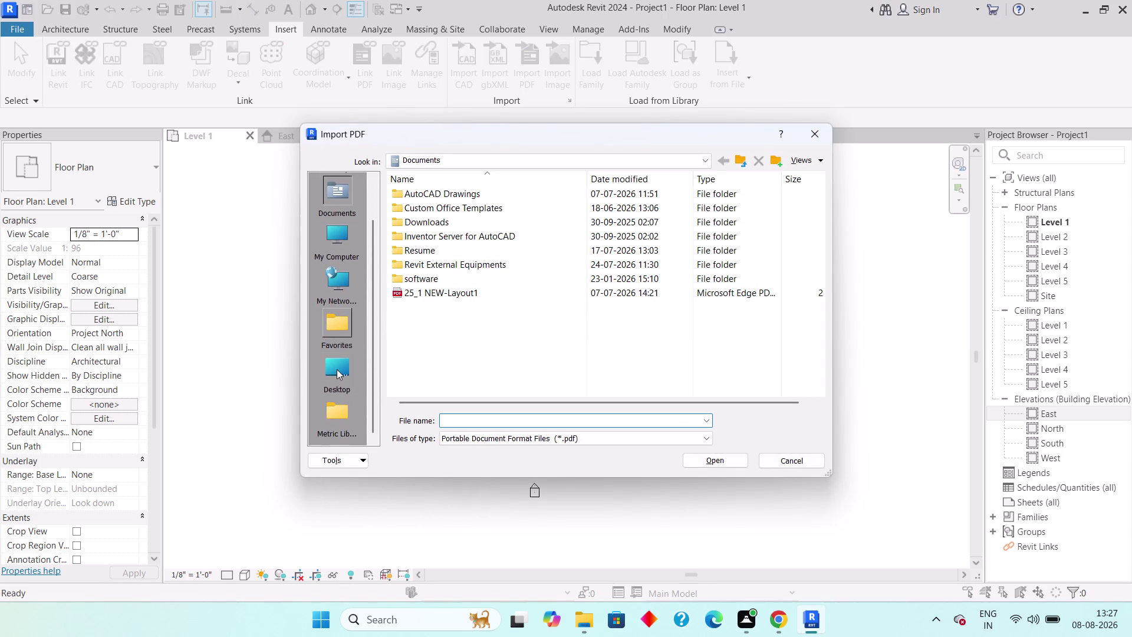
scroll(up, 3)
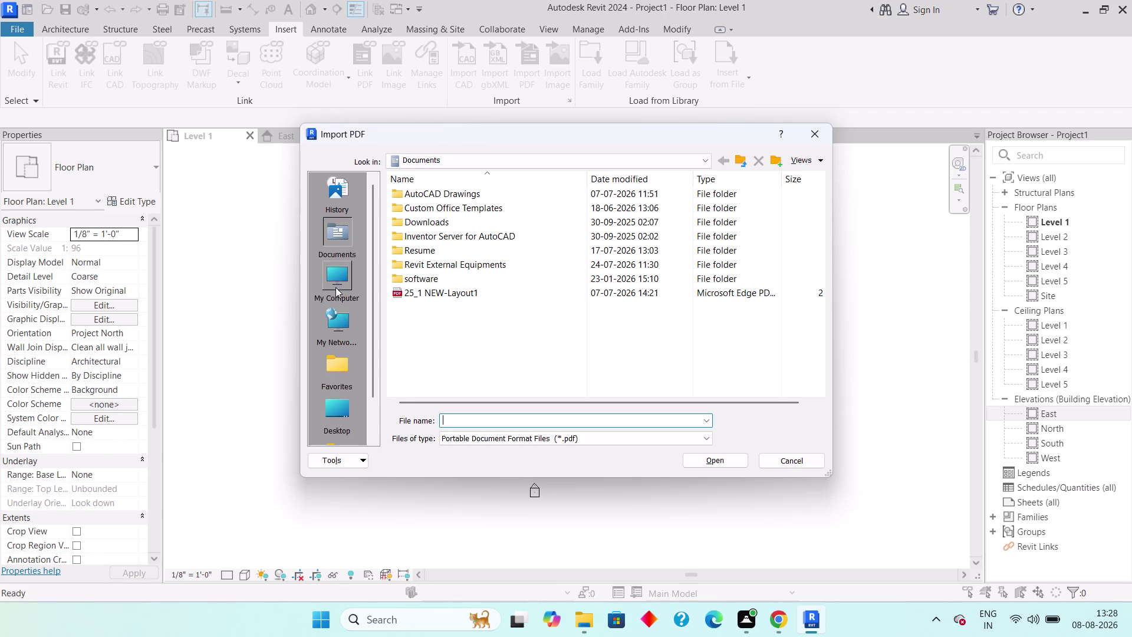
click(336, 287)
double_click(430, 208)
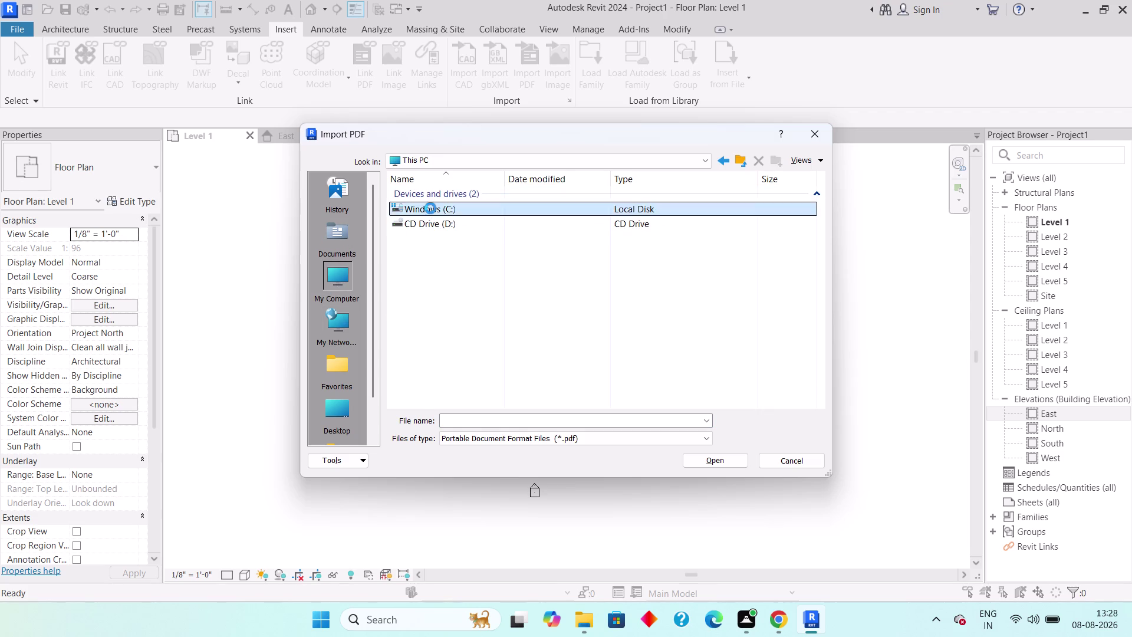
scroll(down, 3)
scroll(up, 3)
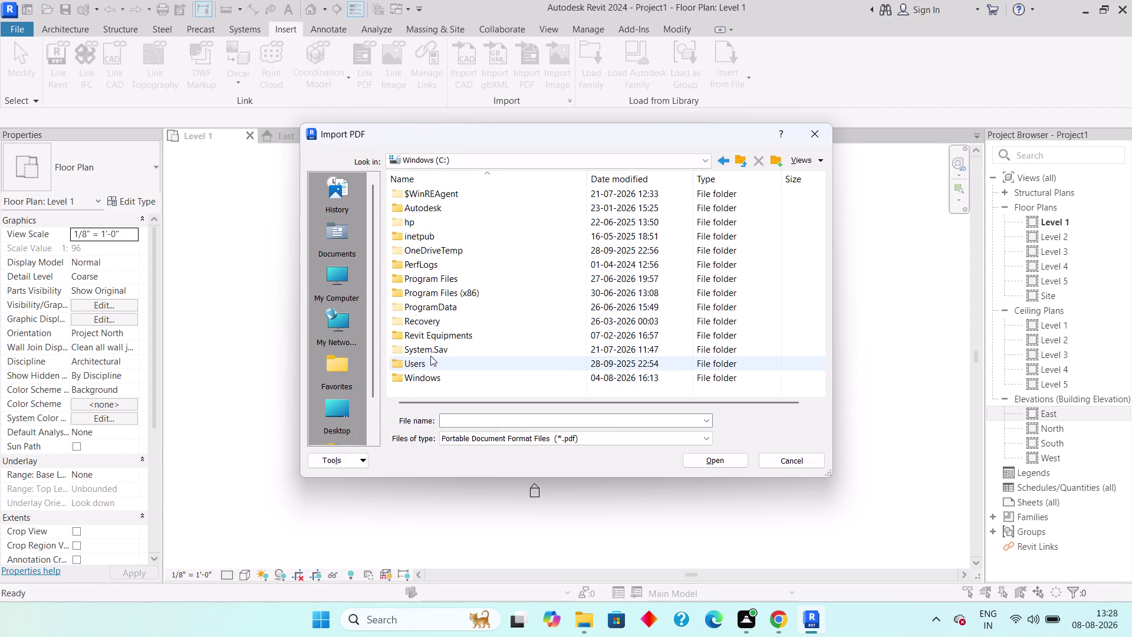
double_click(427, 361)
double_click(446, 215)
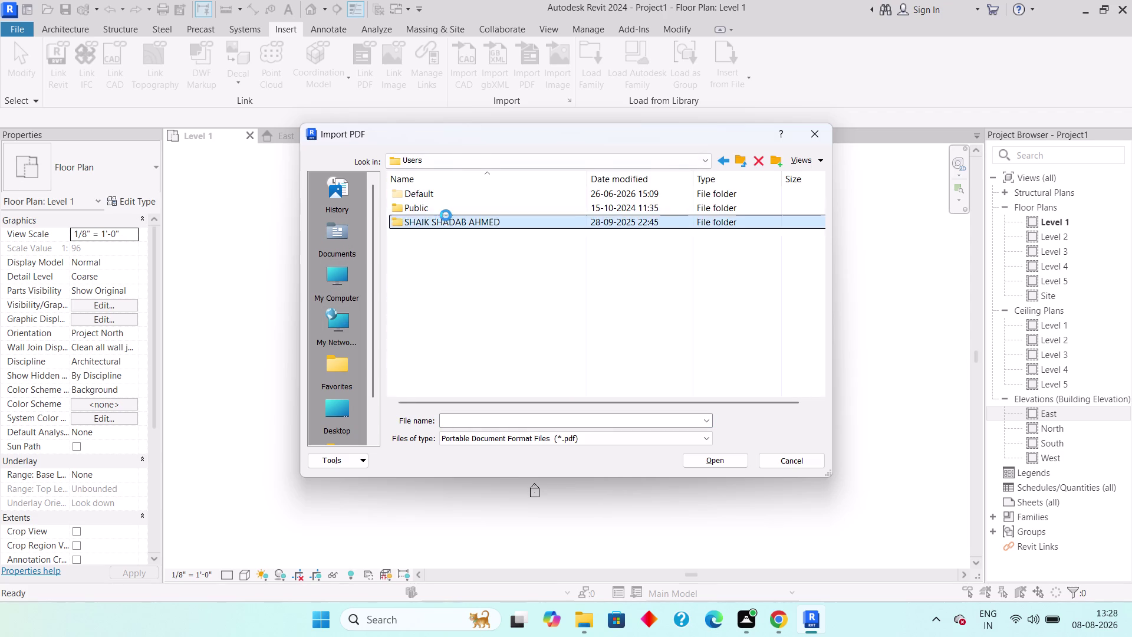
double_click(435, 245)
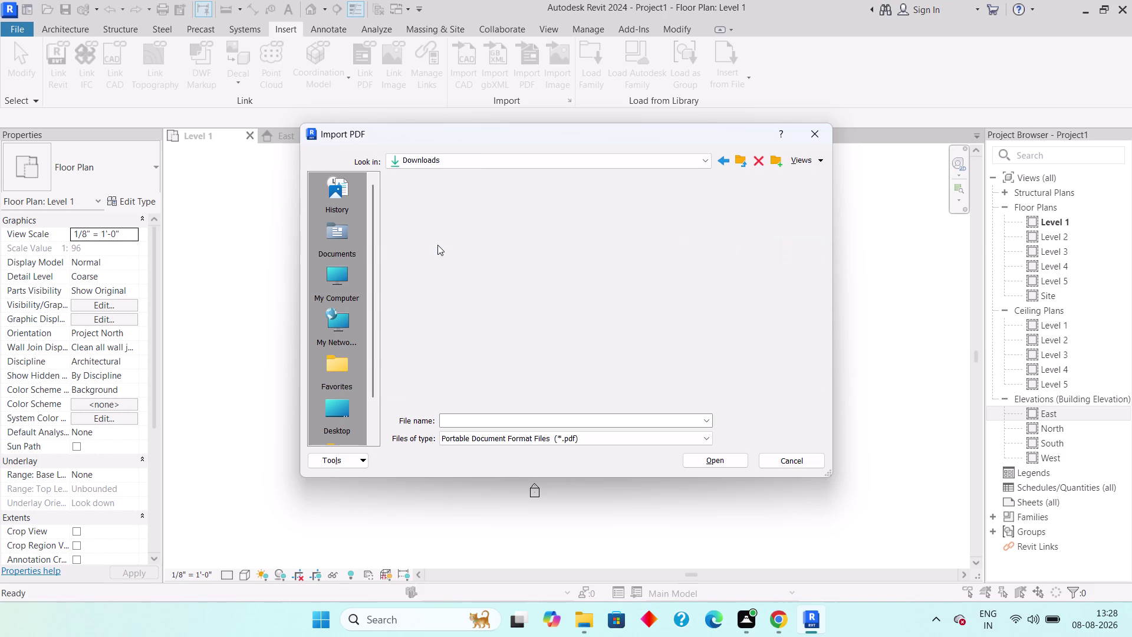
click(477, 206)
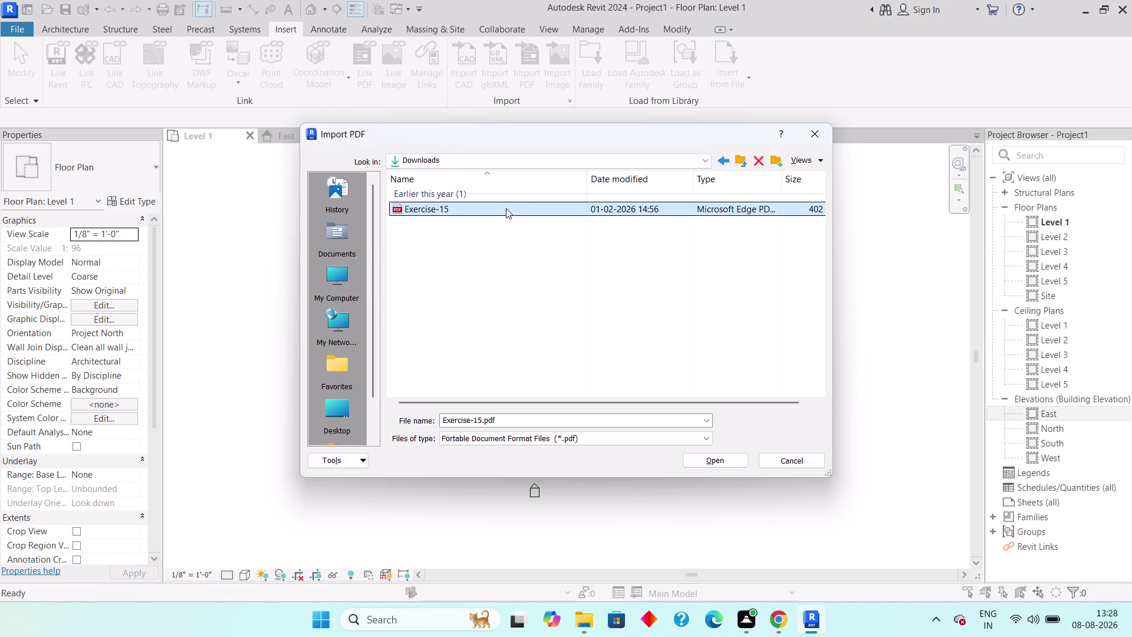
click(724, 159)
Reopen the personal user folder and its Downloads folder.
click(724, 159)
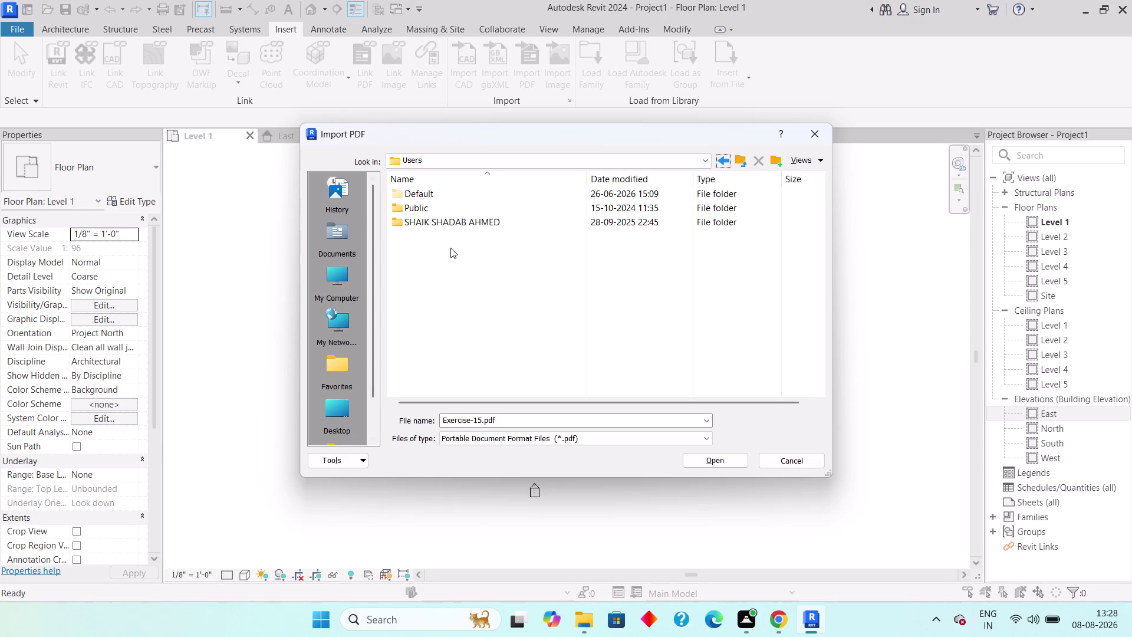
double_click(432, 219)
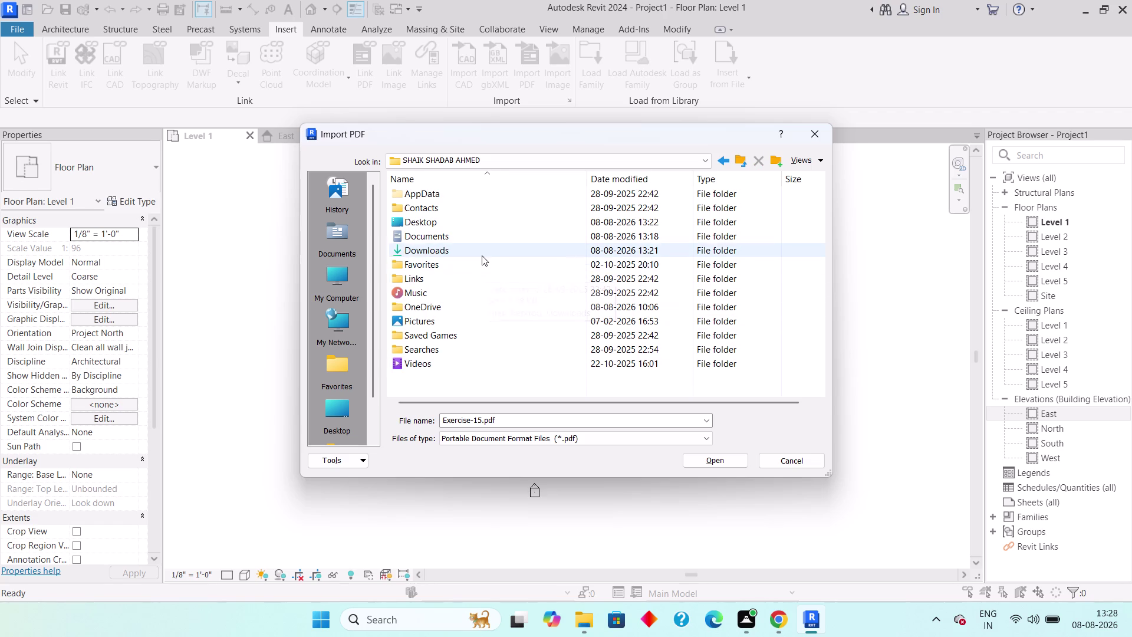
double_click(481, 255)
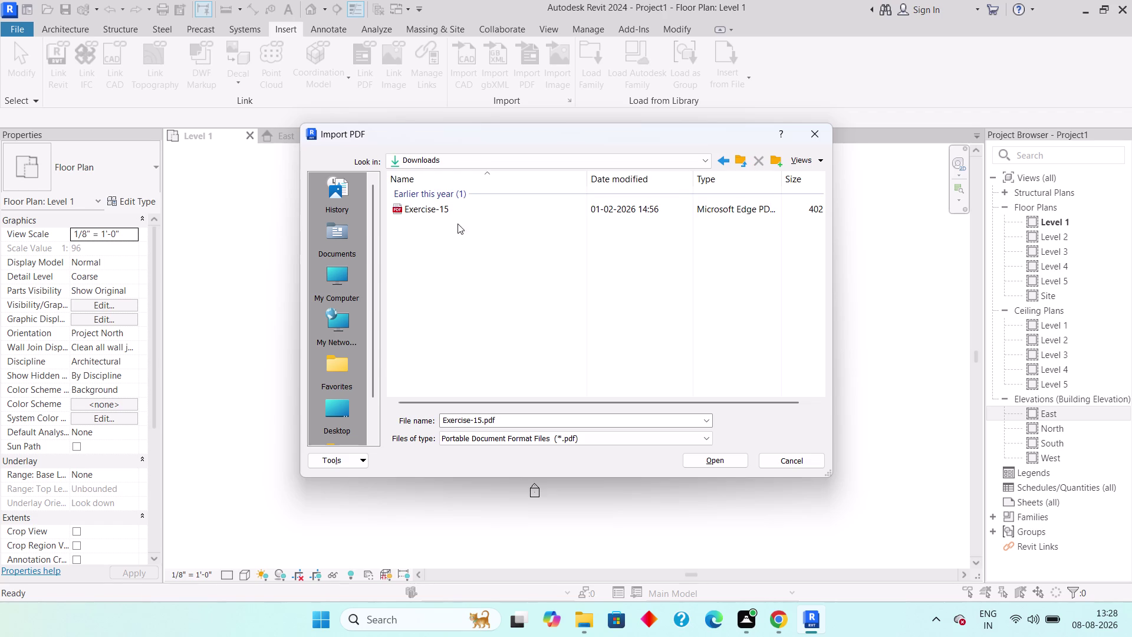
scroll(down, 3)
scroll(up, 3)
scroll(down, 3)
scroll(up, 3)
Navigate back to Documents and close the Import PDF dialog without importing.
click(728, 161)
click(729, 160)
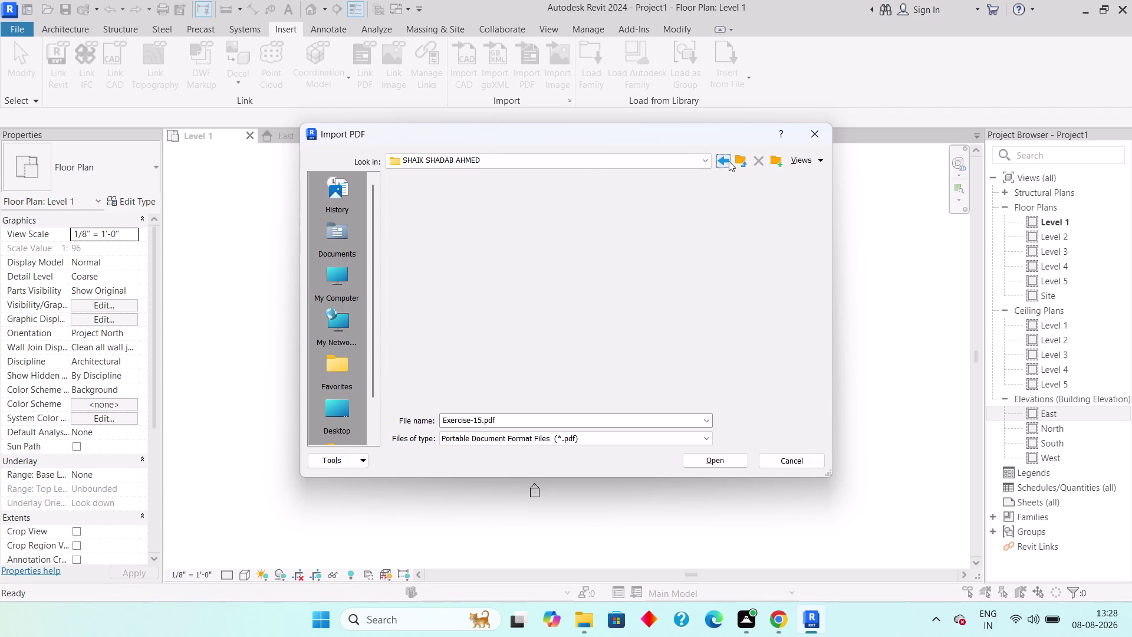
click(725, 161)
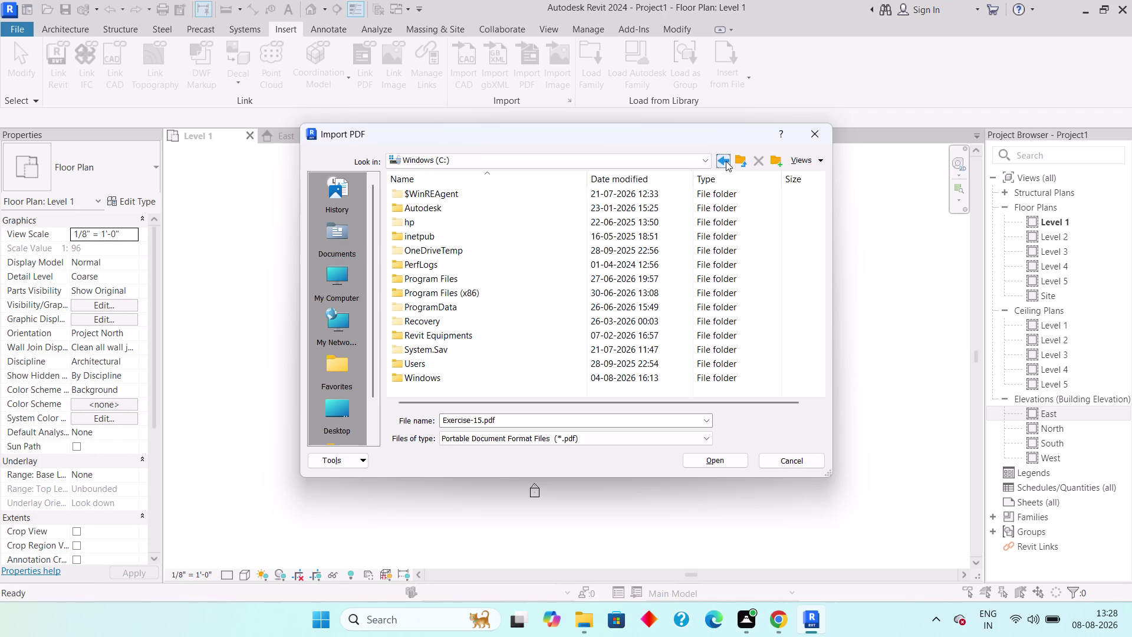
key(Return)
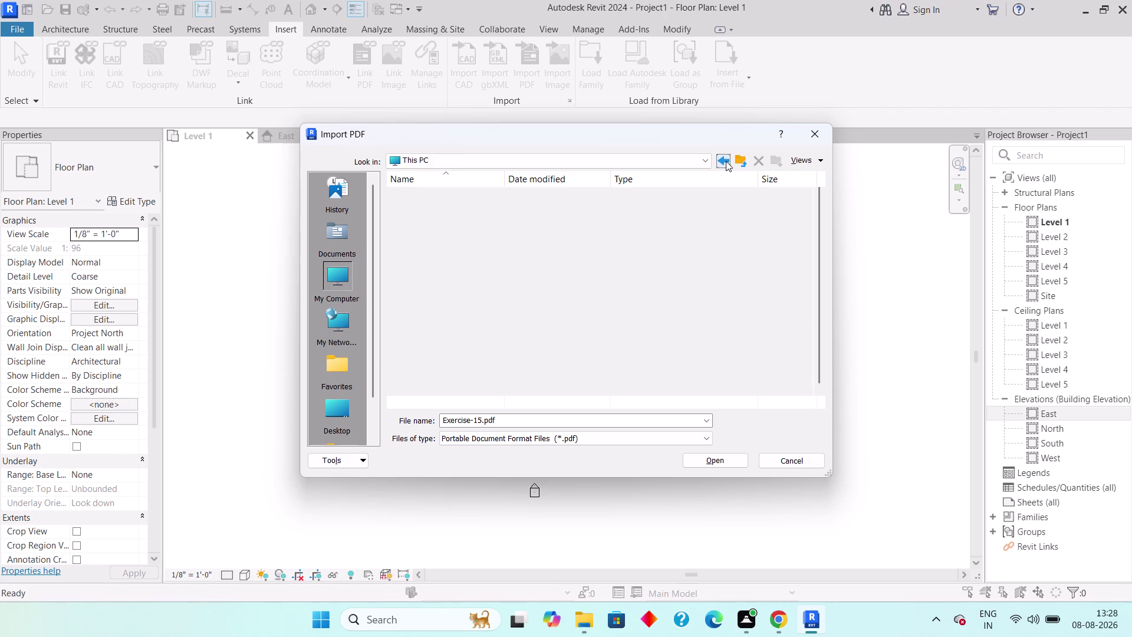
click(725, 161)
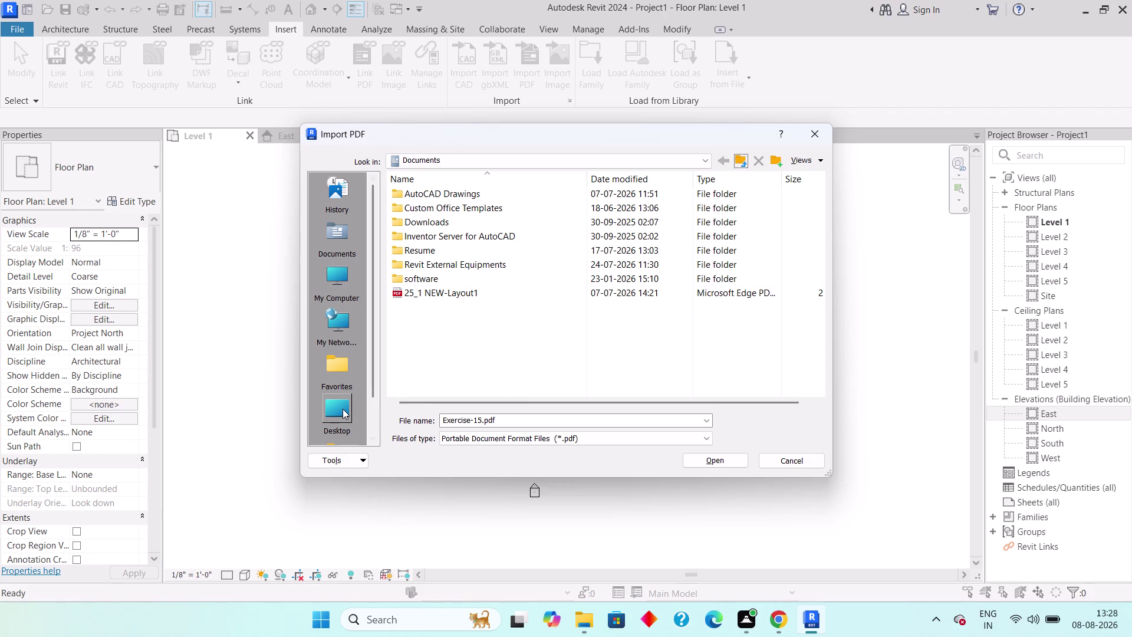
click(810, 136)
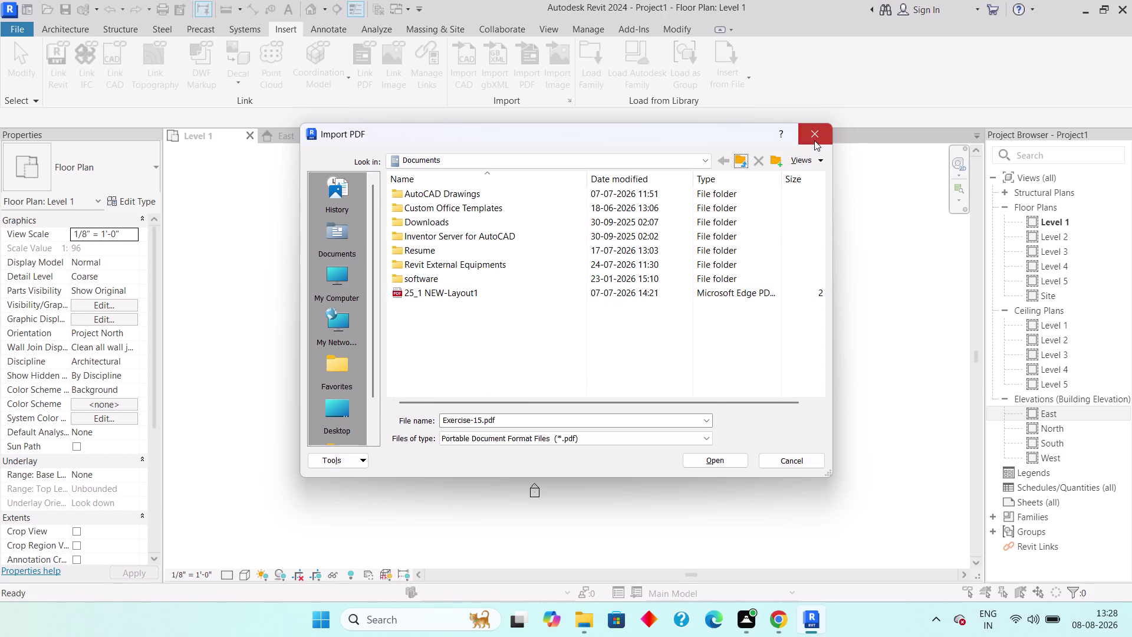
click(1081, 6)
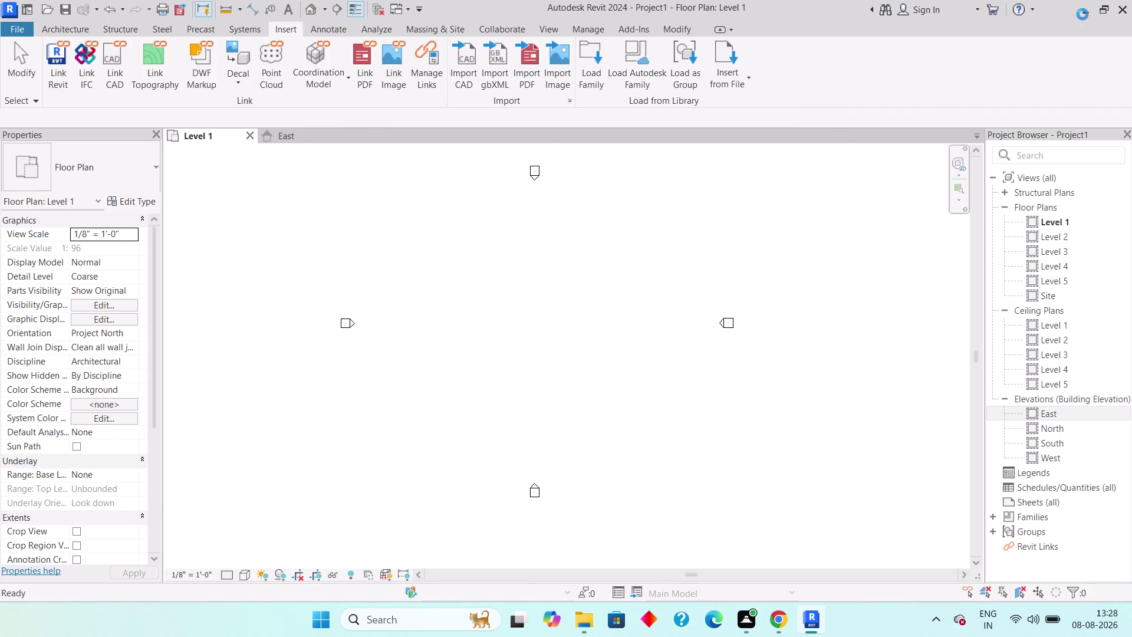